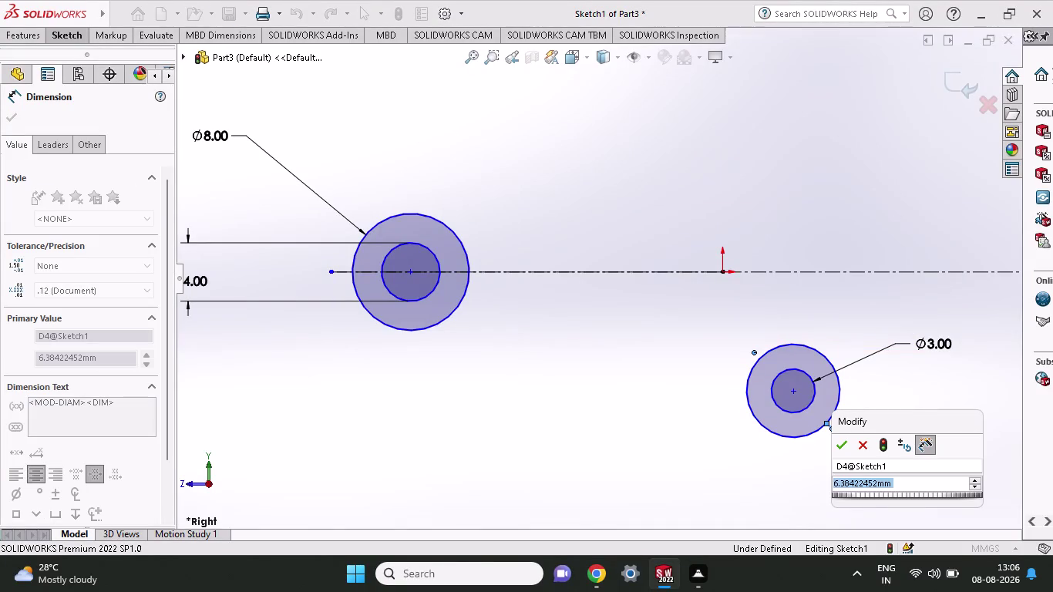
Enter 6 mm as the right outer circle's diameter and accept it.
key(6)
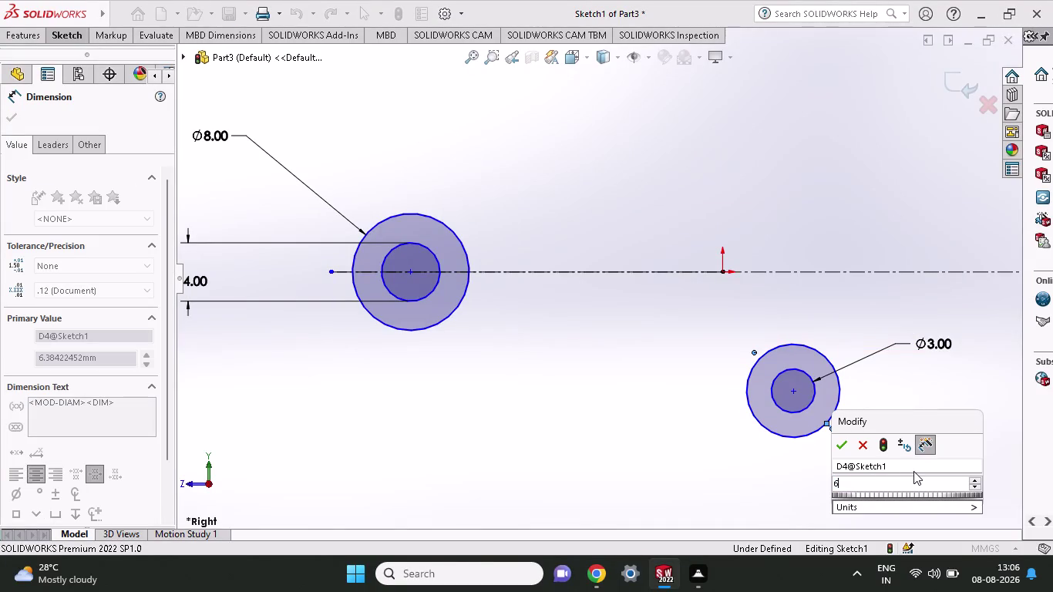
key(Return)
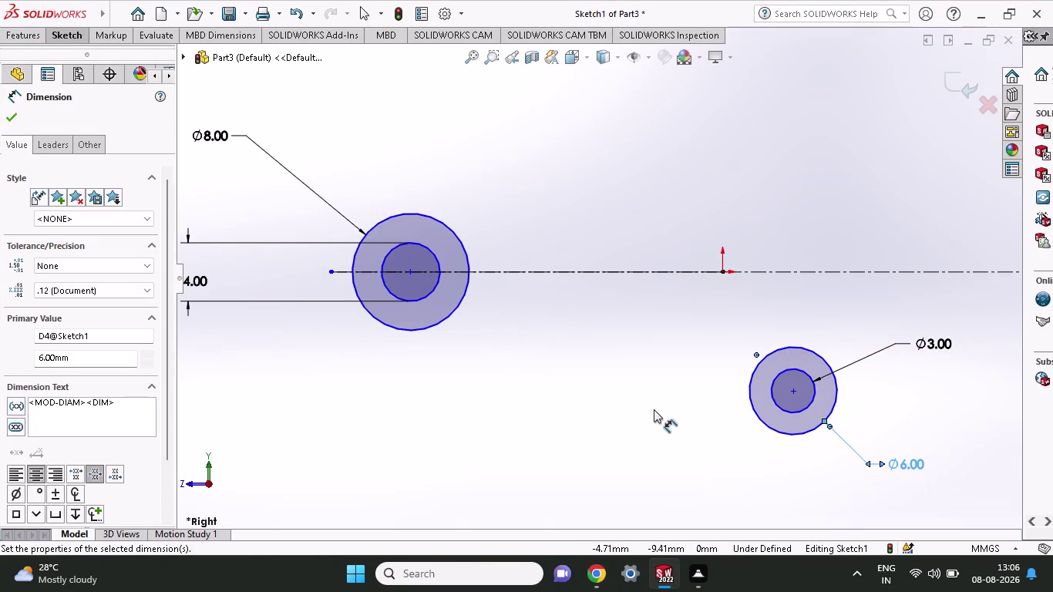
click(69, 38)
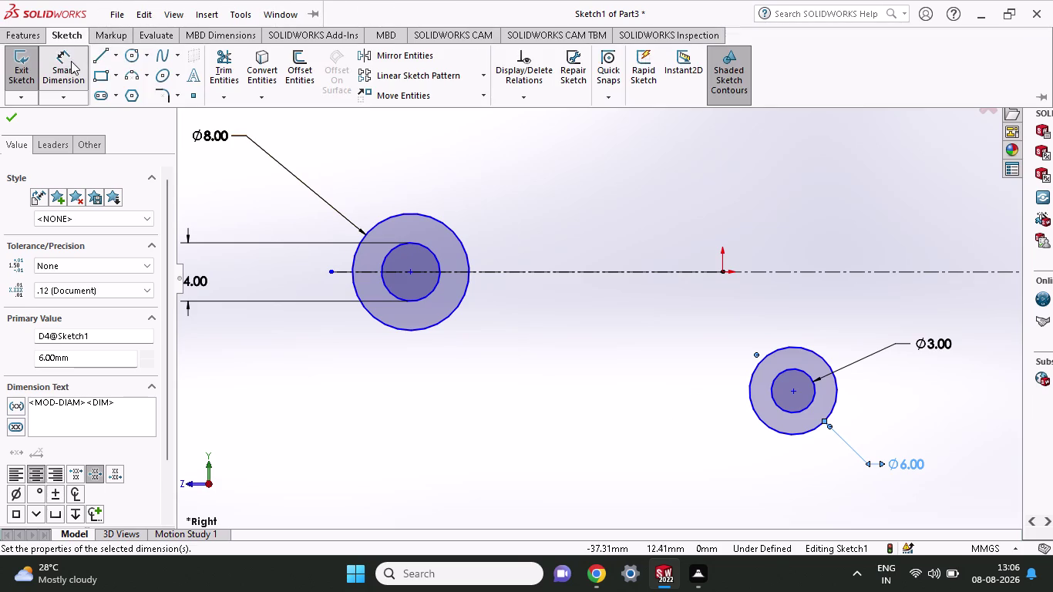
click(71, 61)
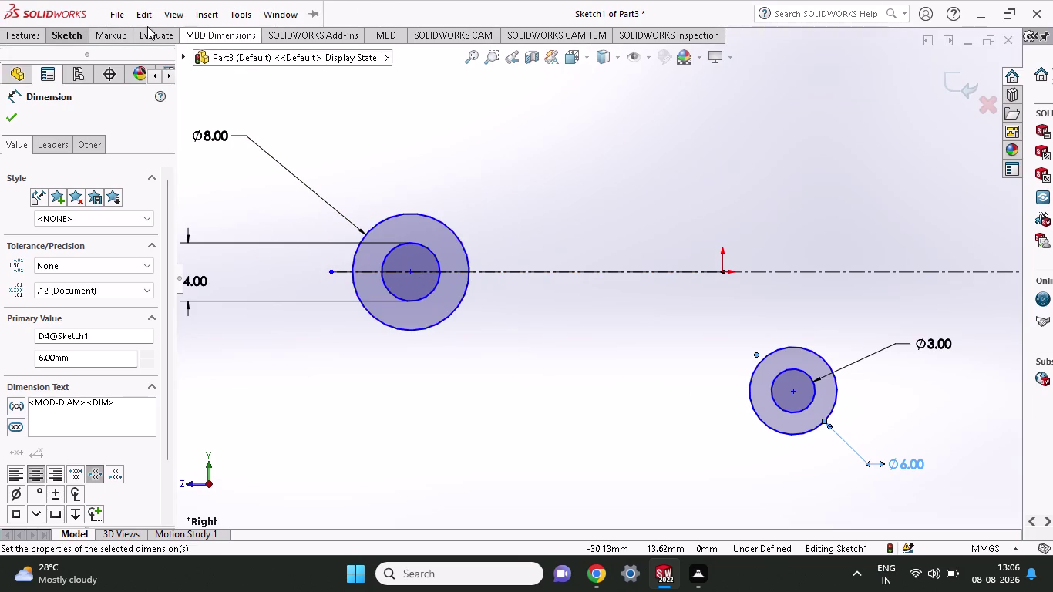
click(62, 35)
click(60, 62)
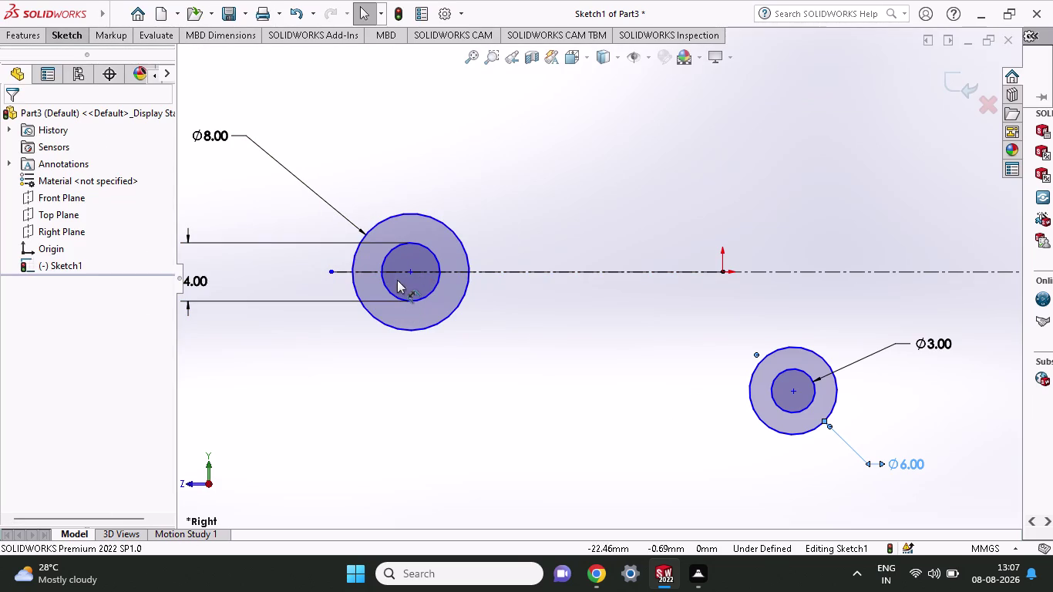
Dimension the horizontal distance between the two circle centres as 38.64 mm.
click(413, 271)
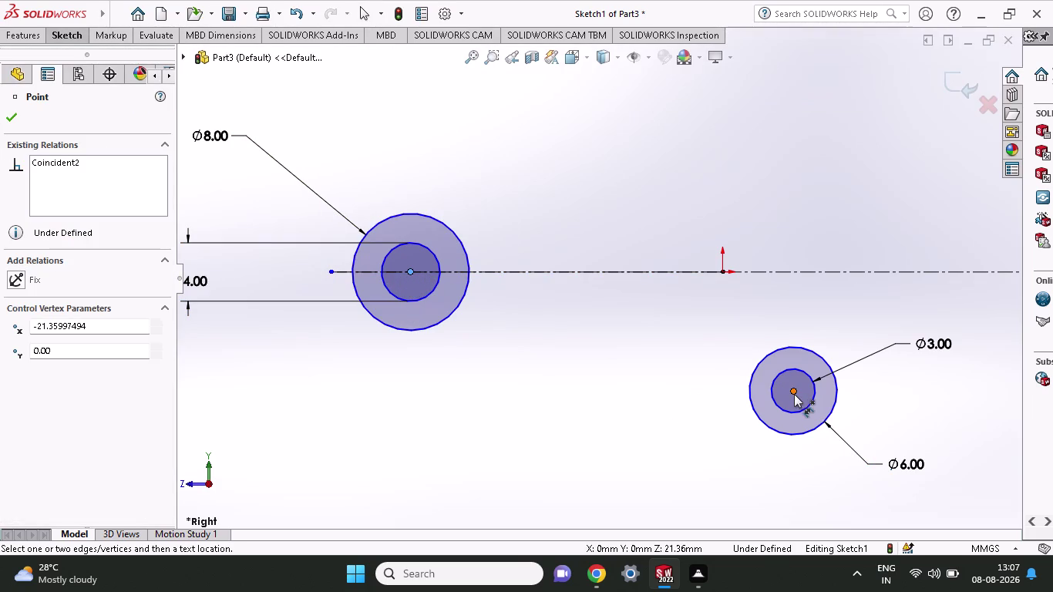
click(794, 392)
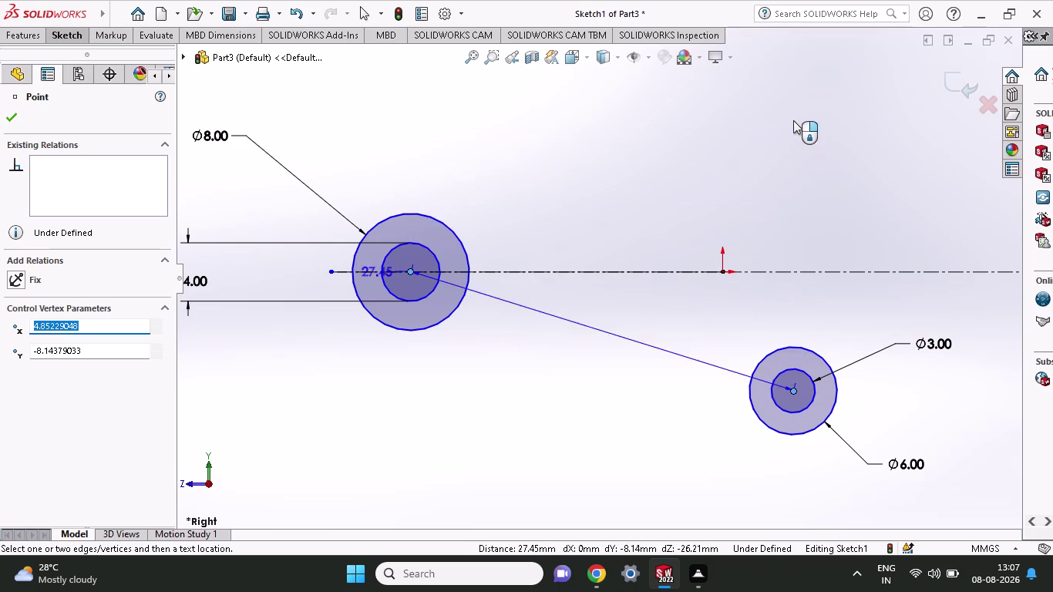
click(772, 81)
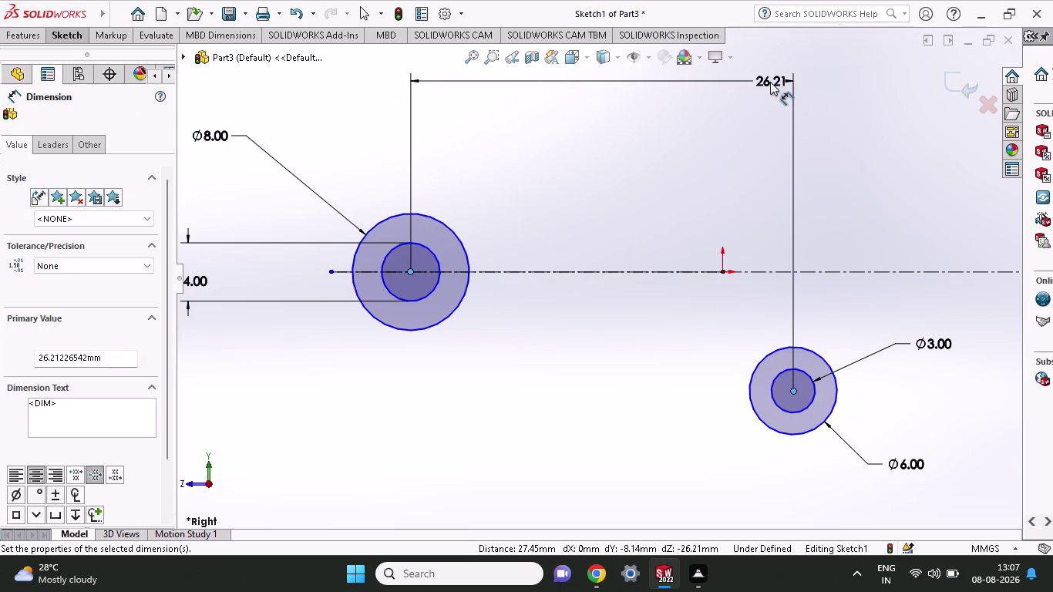
text(3)
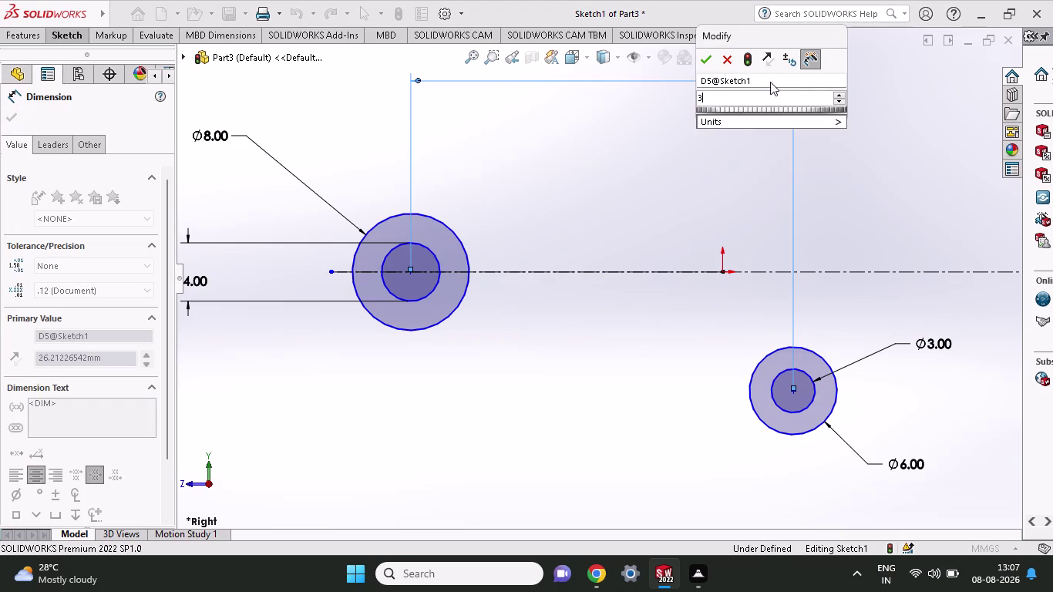
text(8.64)
click(704, 55)
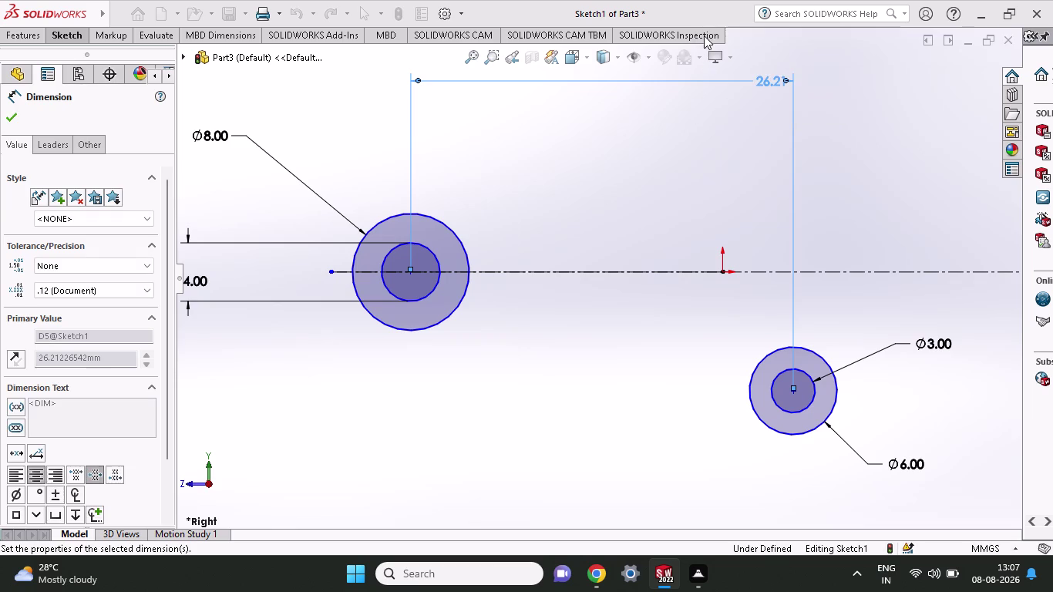
Start a dimension from the large circle's centre to the centreline's right end.
scroll(up, 3)
scroll(up, 3)
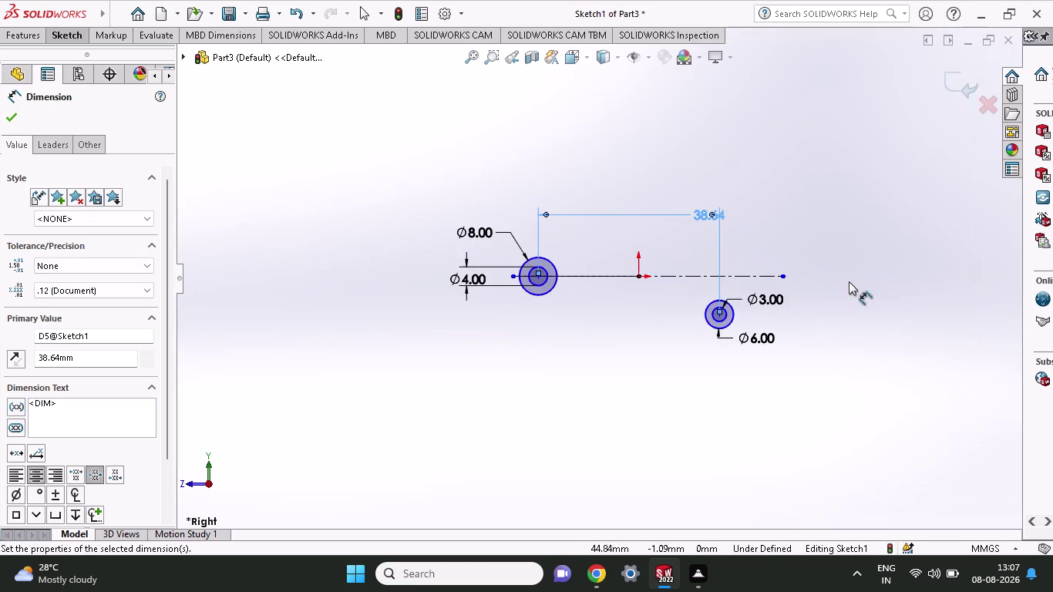
scroll(down, 3)
click(61, 31)
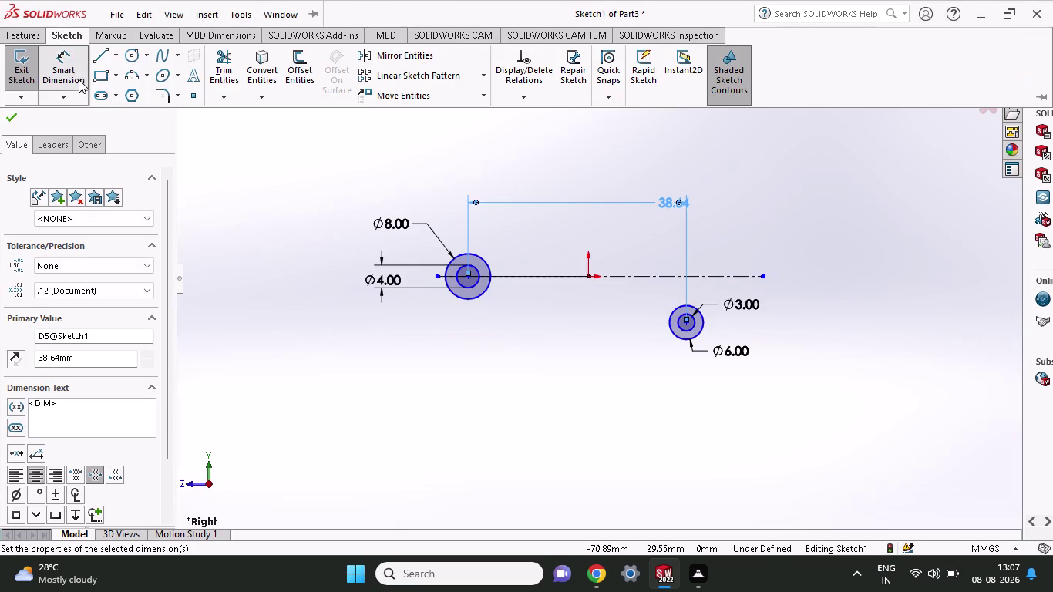
click(78, 66)
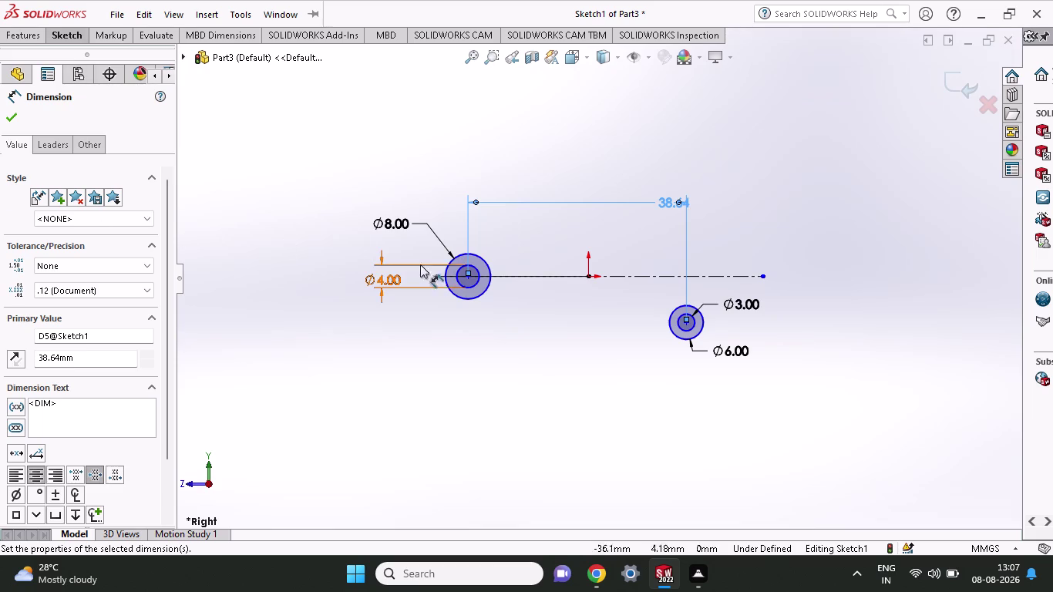
click(54, 39)
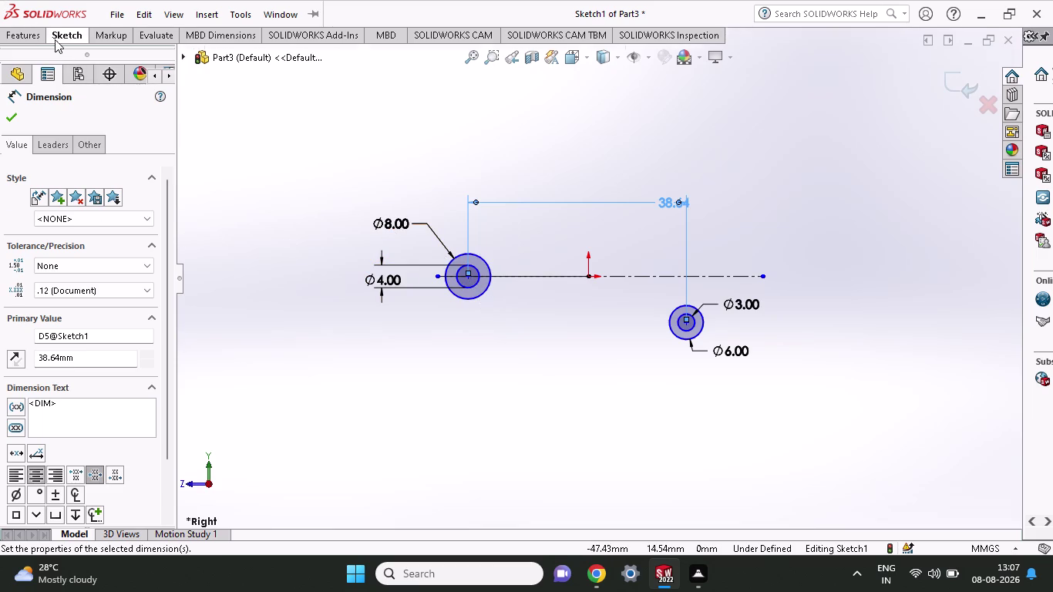
click(65, 57)
click(467, 276)
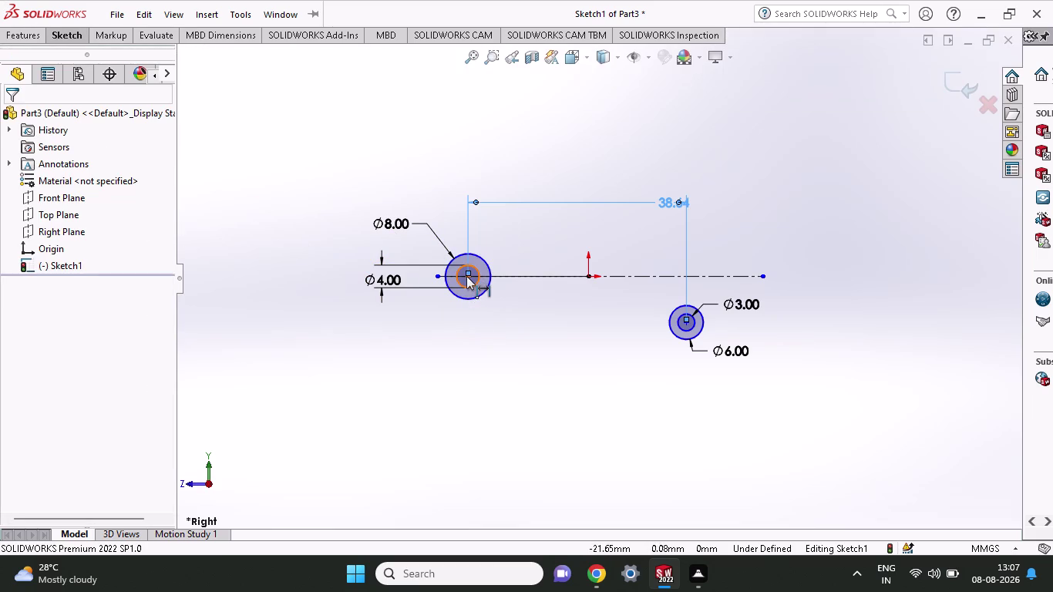
click(466, 274)
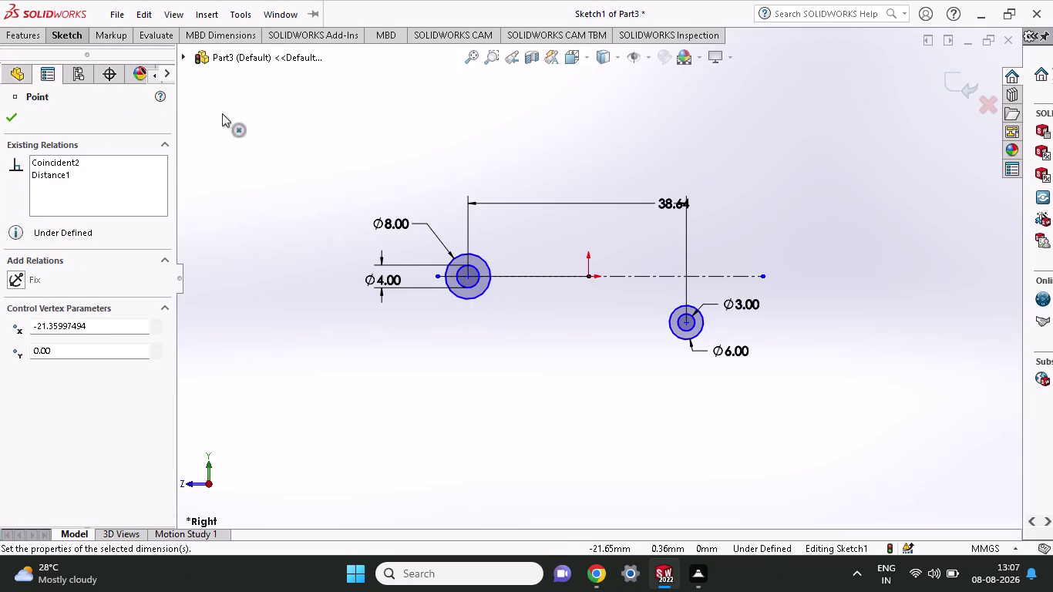
click(75, 38)
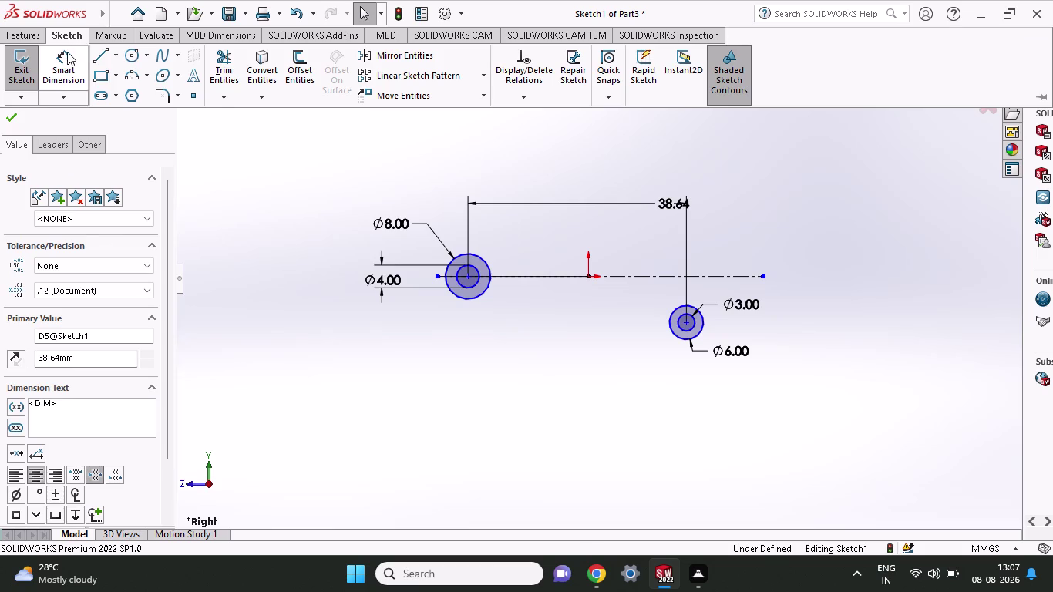
click(67, 51)
click(466, 277)
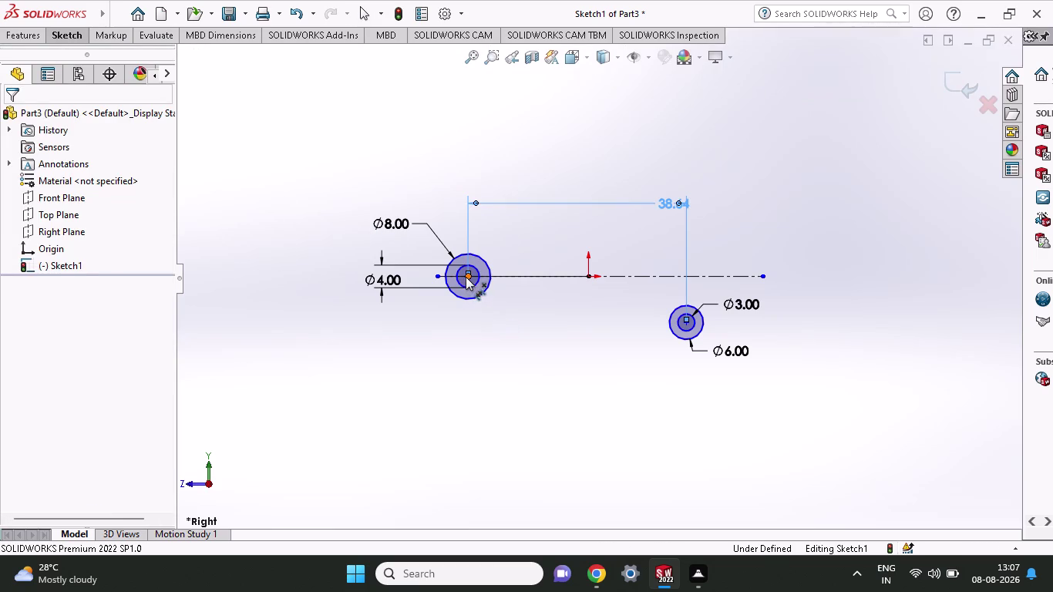
click(687, 323)
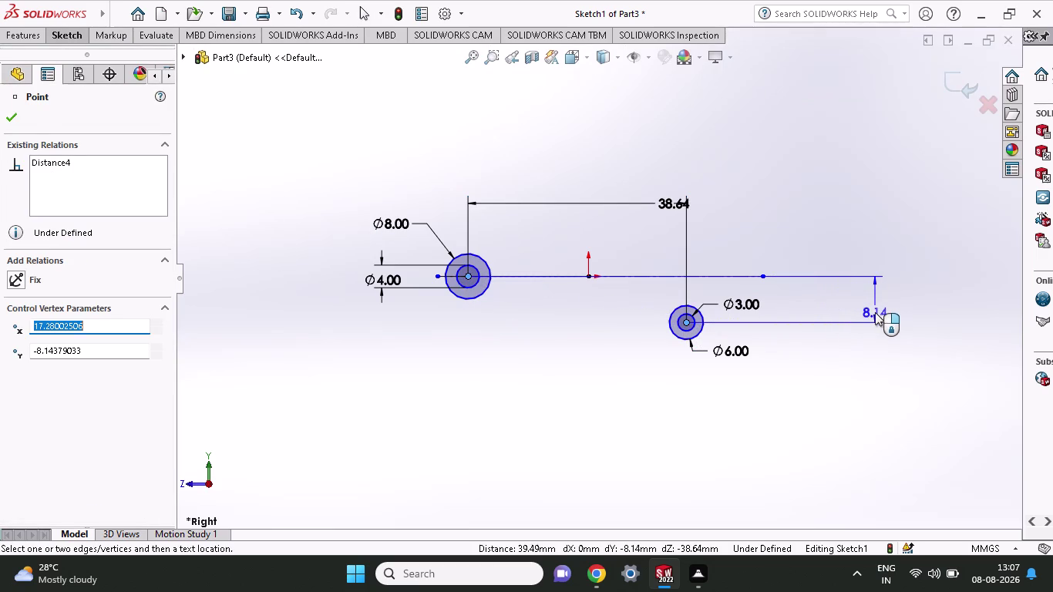
Place the vertical dimension and set the small circle's offset to 10.35 mm.
click(875, 312)
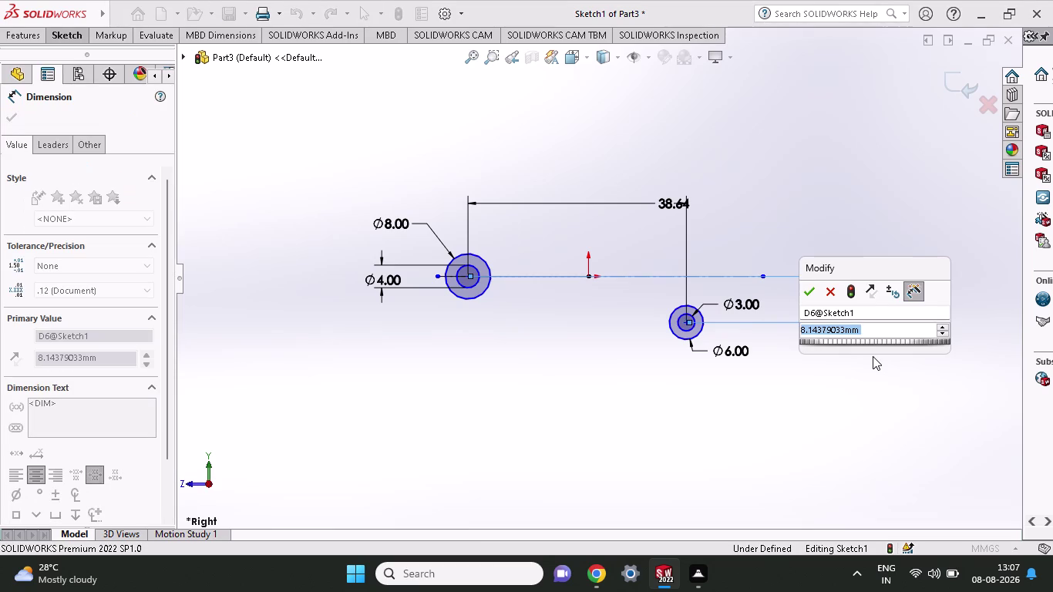
text(10.)
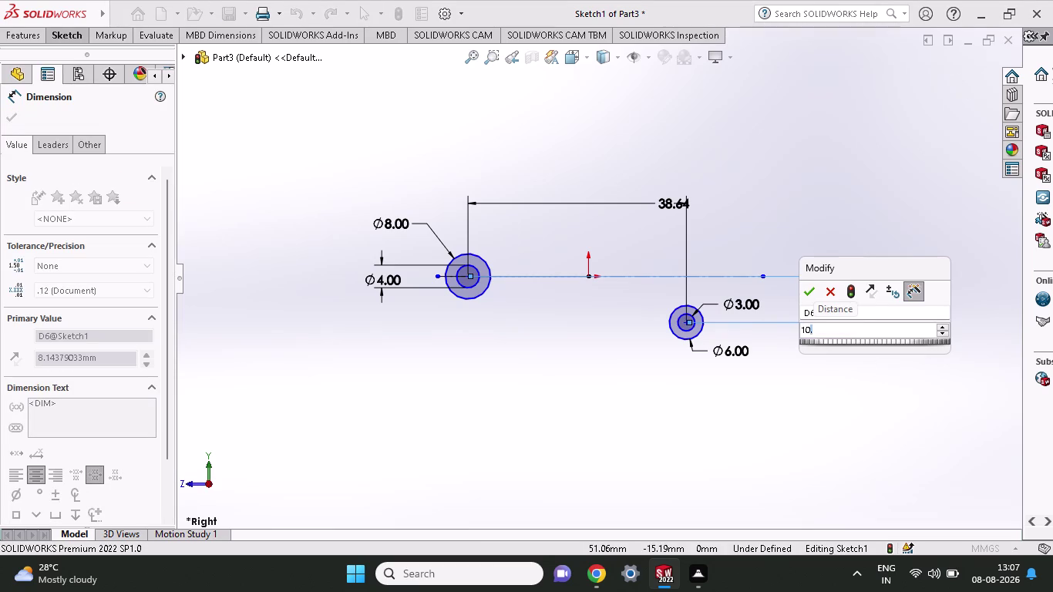
text(35)
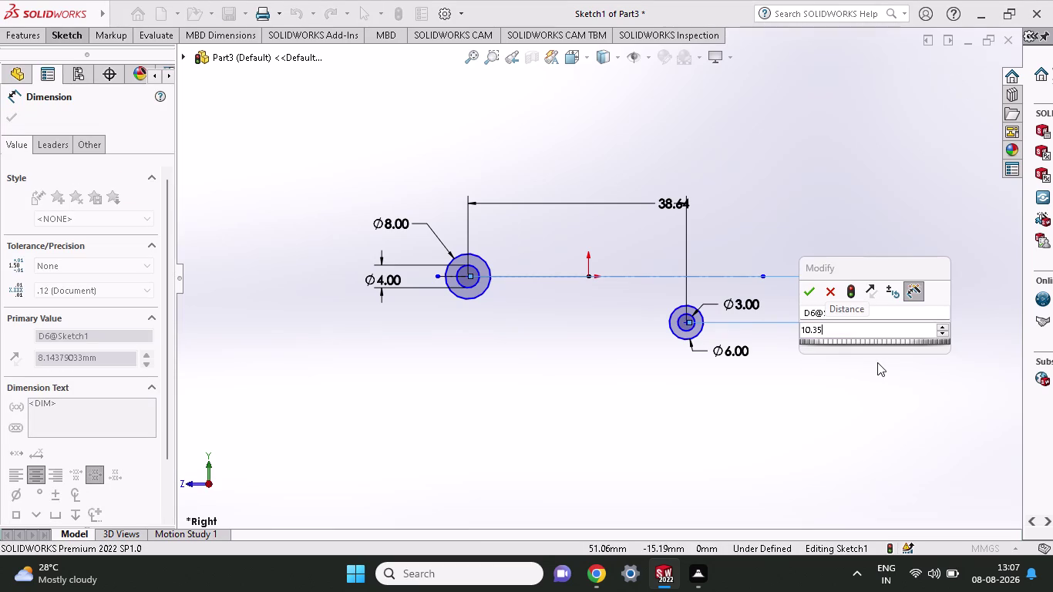
key(Return)
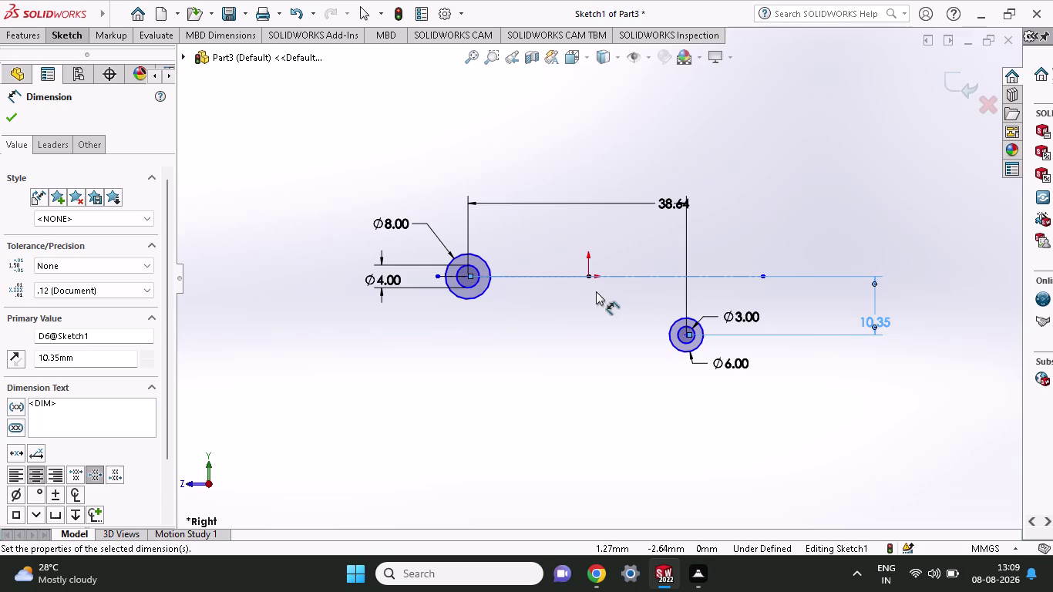
Sketch a horizontal line rightward from the top quadrant of the Ø8 circle.
click(86, 42)
click(95, 53)
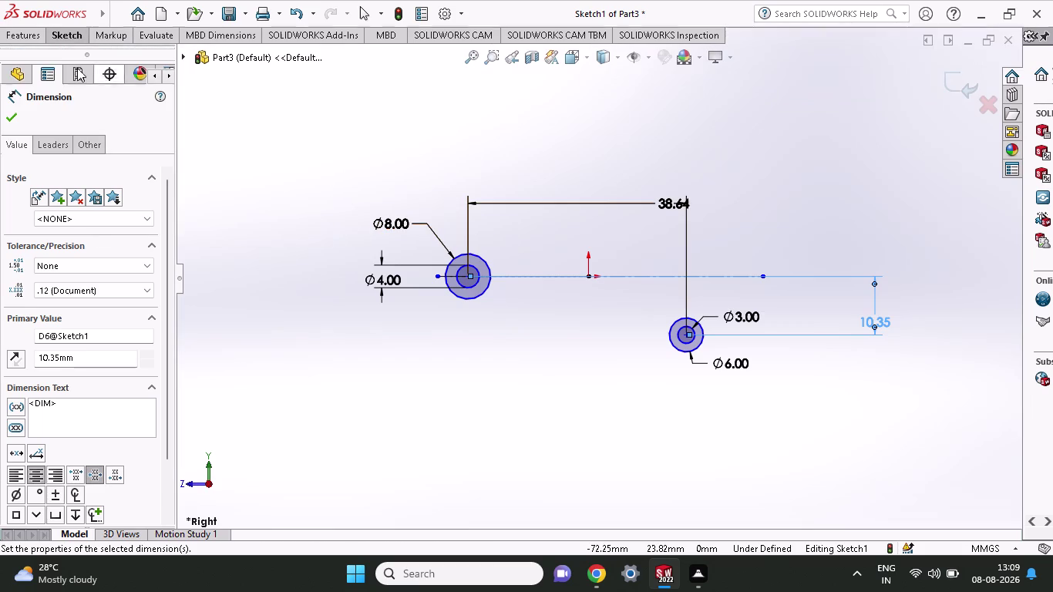
click(59, 34)
click(95, 53)
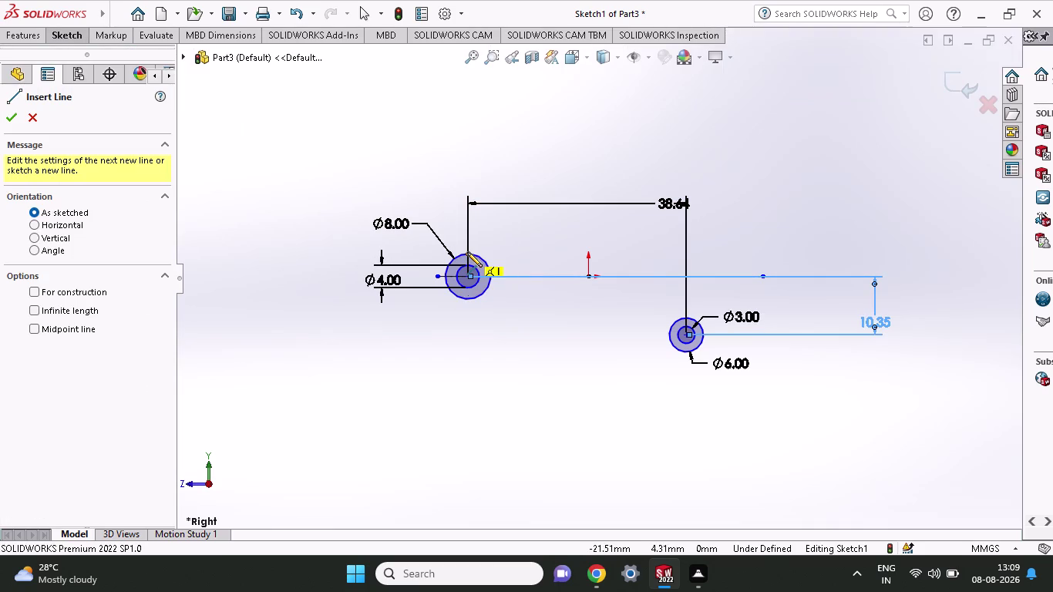
click(467, 252)
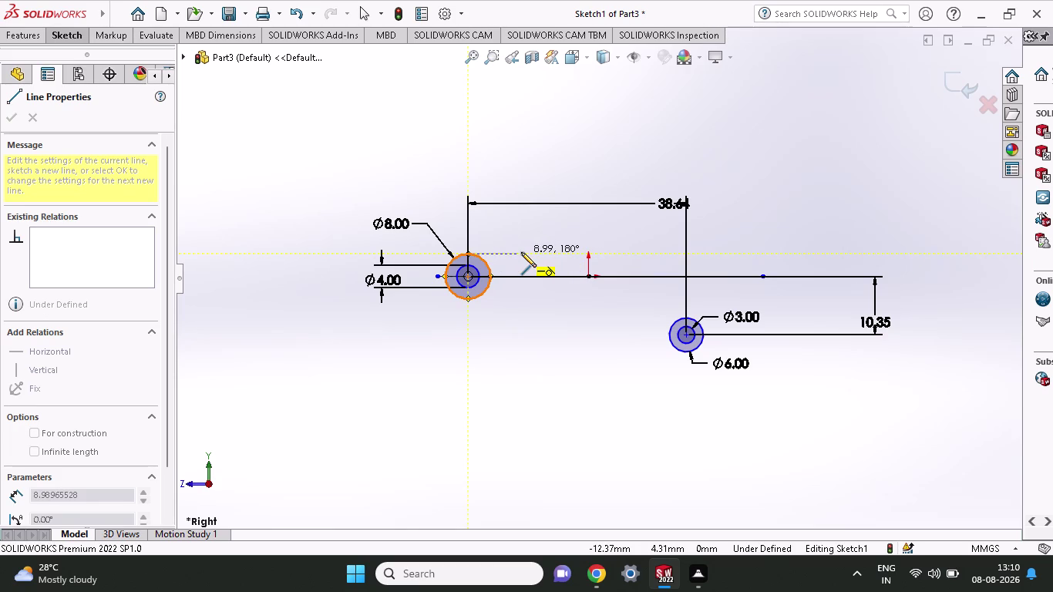
click(521, 252)
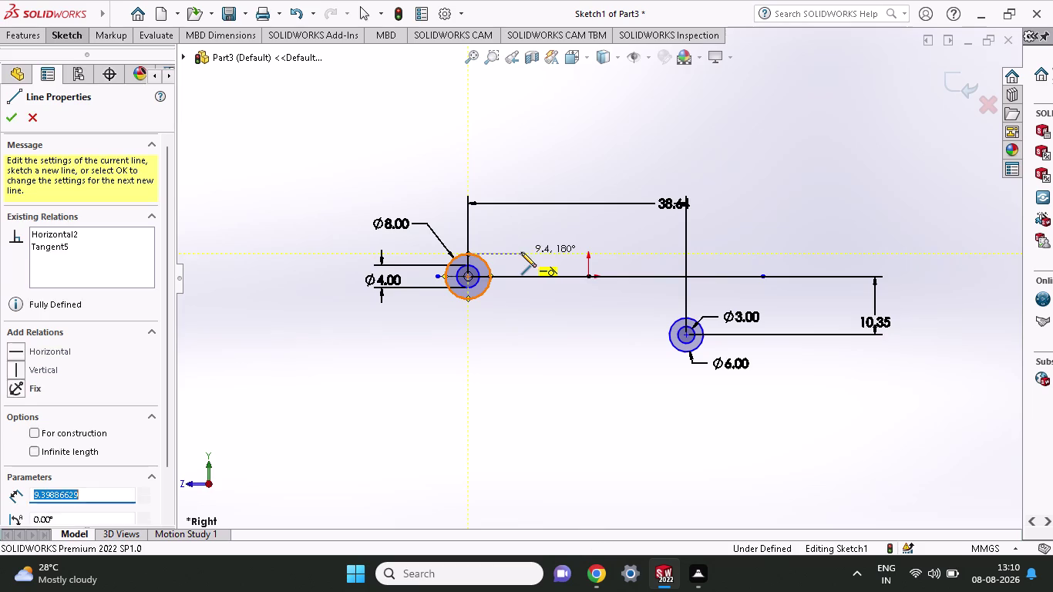
click(67, 39)
click(56, 70)
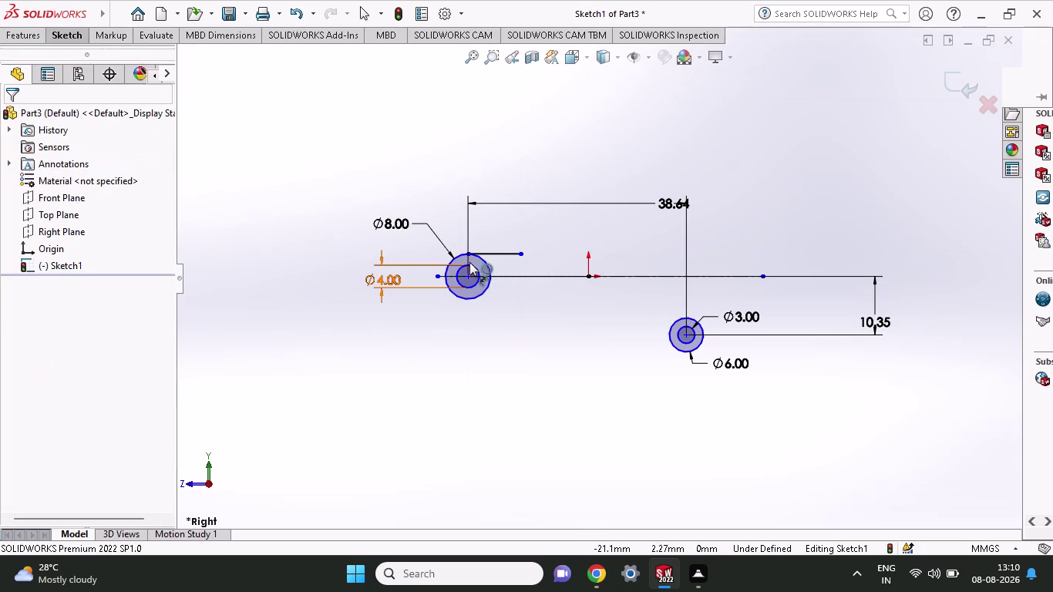
Dimension the top tangent line's length as 8 mm.
click(464, 250)
click(518, 253)
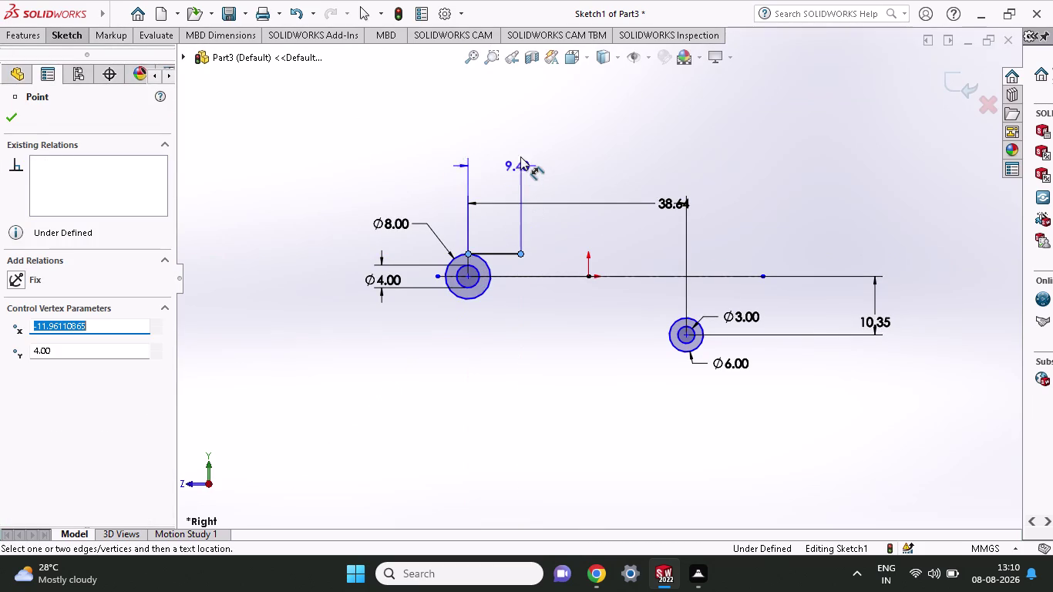
click(521, 156)
key(8)
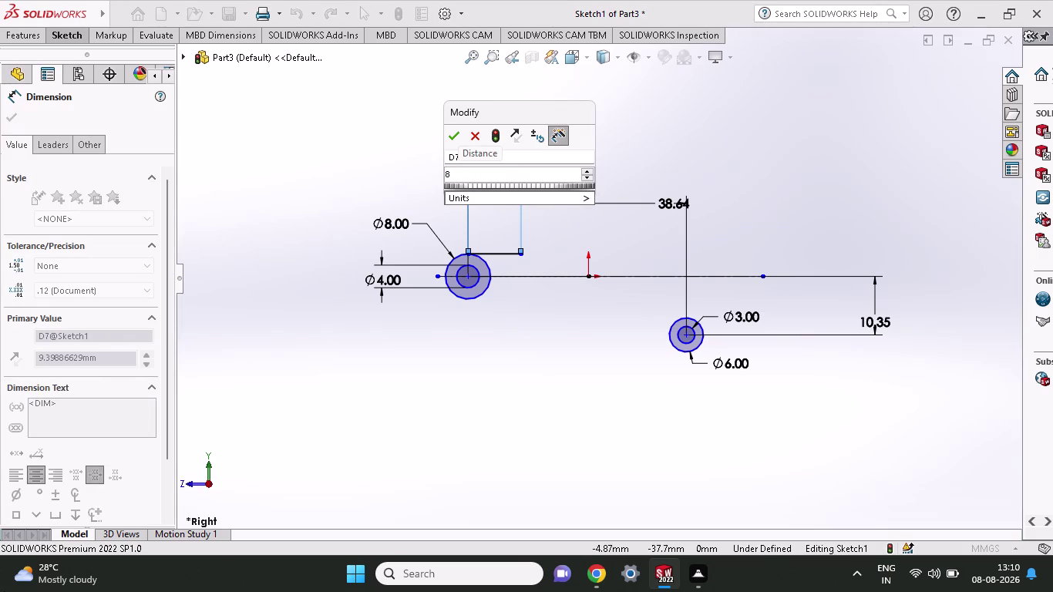
click(451, 134)
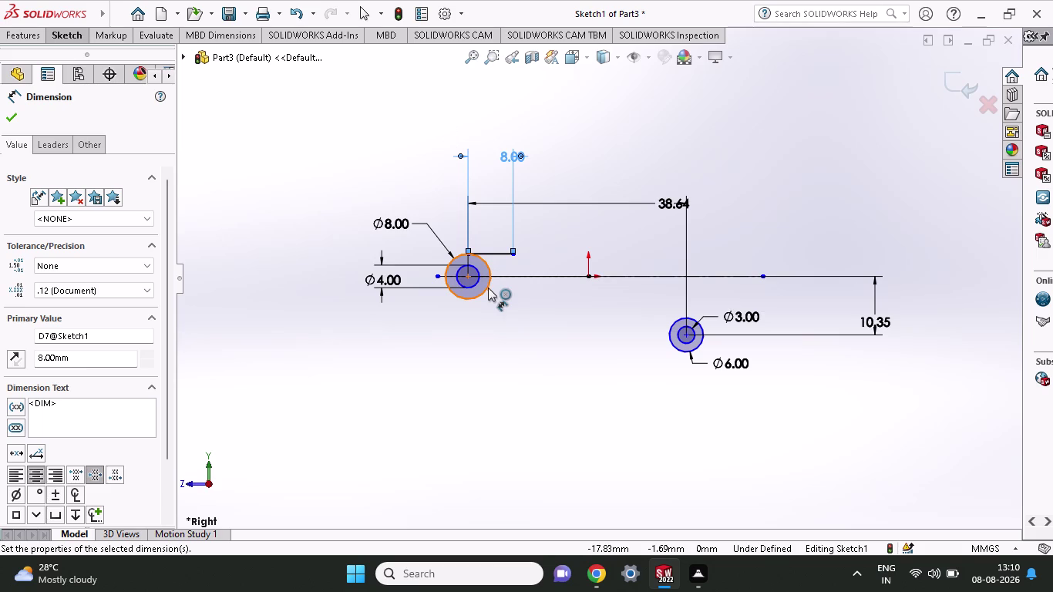
click(62, 40)
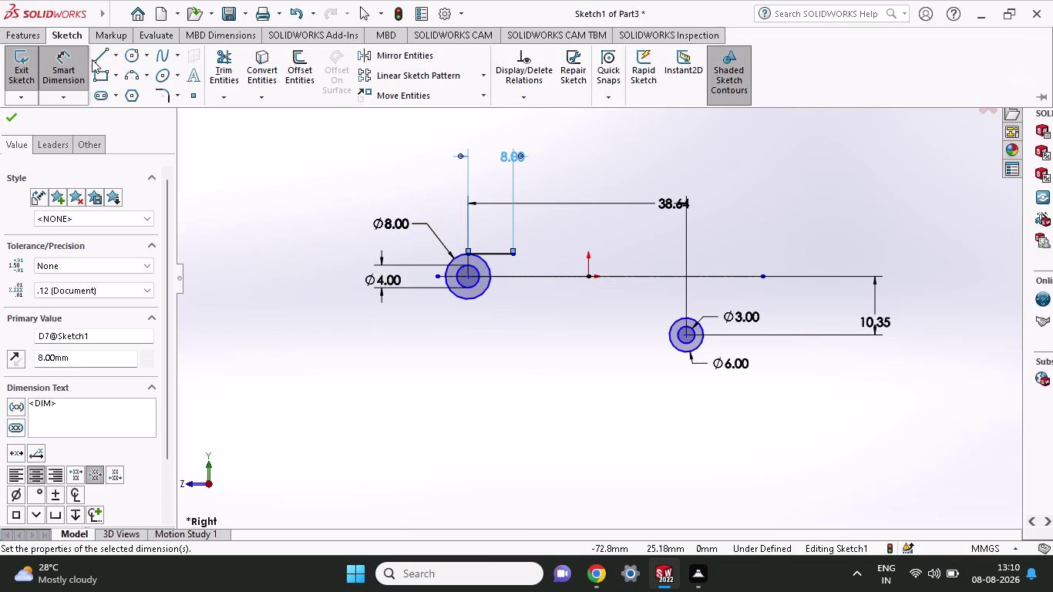
Sketch a bottom tangent line and a vertical line joining both line ends.
click(92, 59)
click(468, 278)
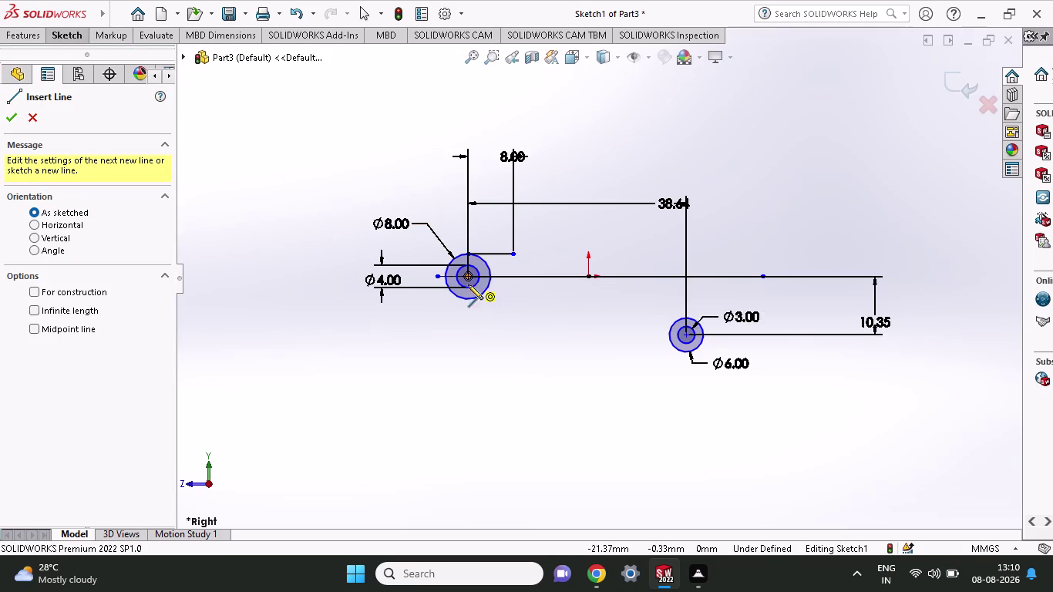
click(468, 299)
click(513, 297)
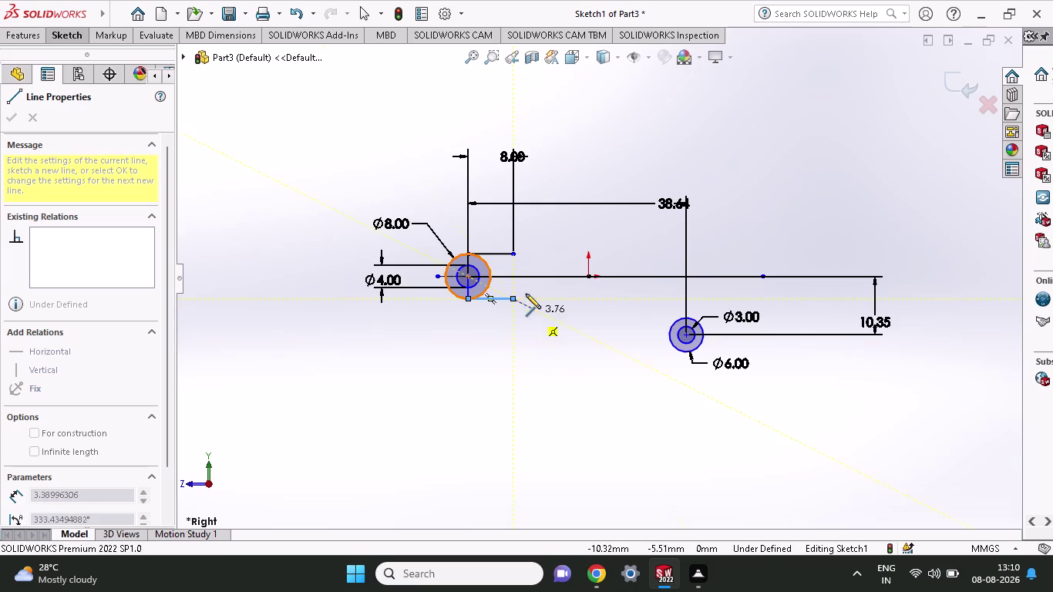
click(512, 254)
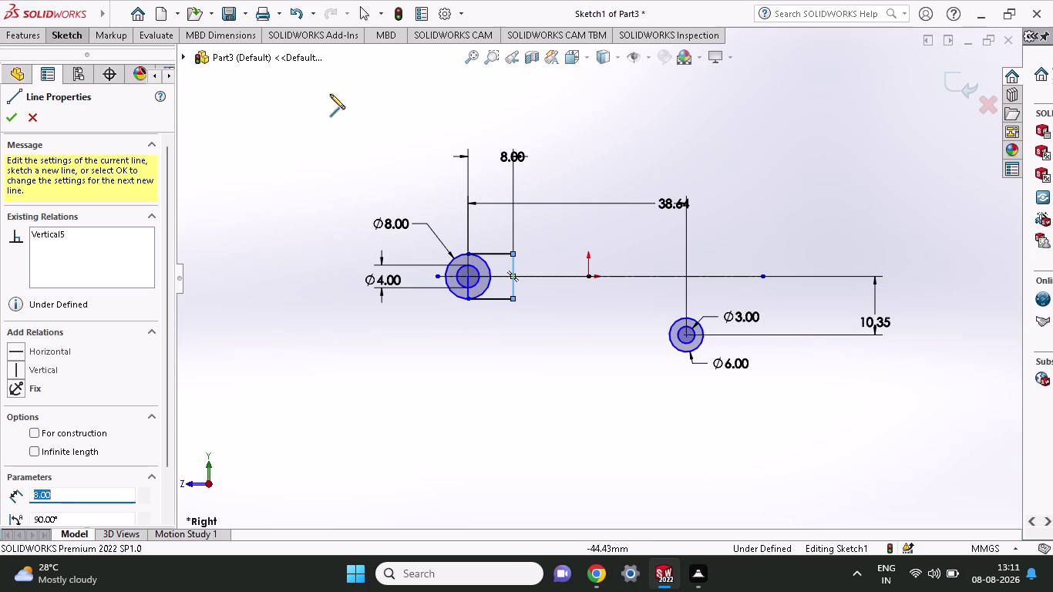
click(76, 44)
click(76, 37)
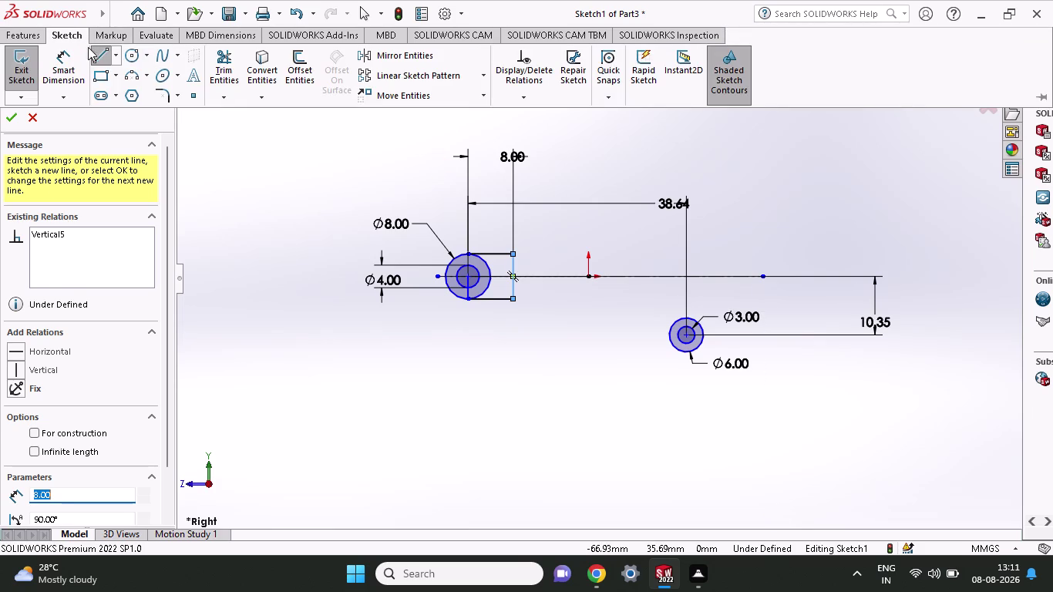
click(97, 61)
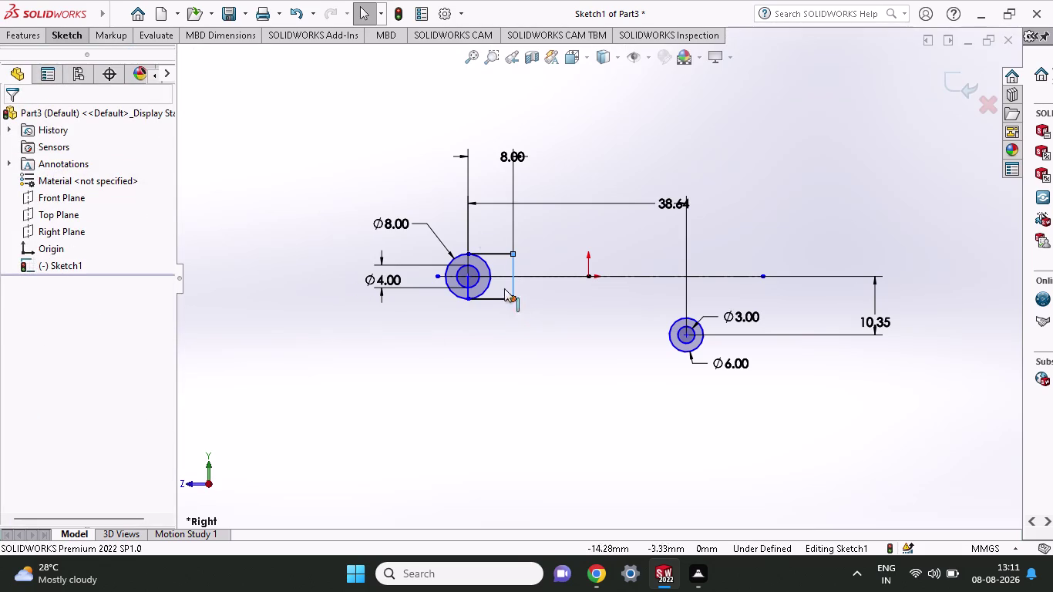
click(65, 38)
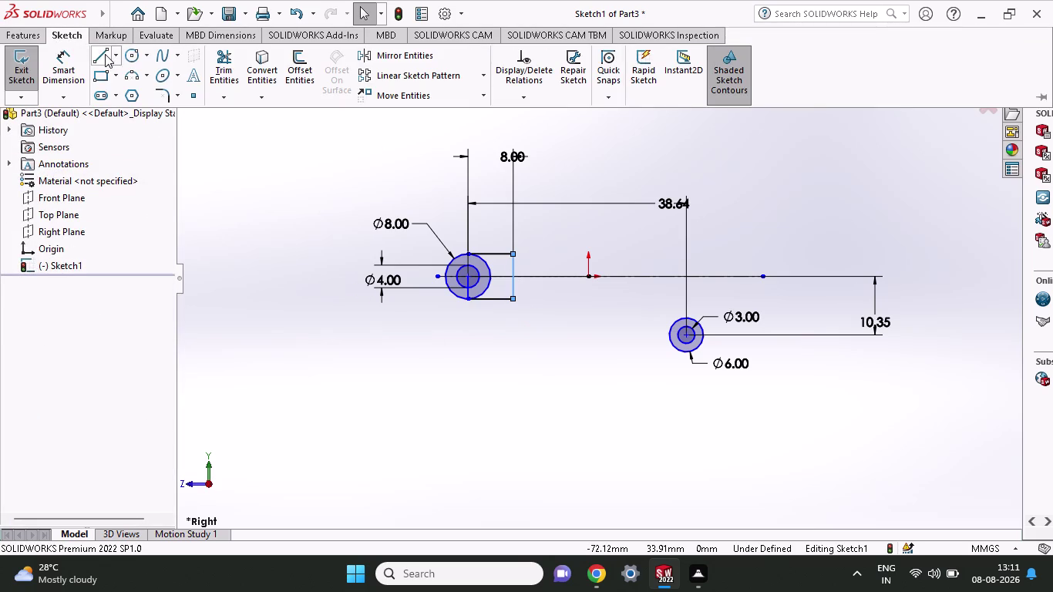
Abandon the trial tangent arc and start a new line from the rectangle's lower corner.
click(105, 54)
click(512, 299)
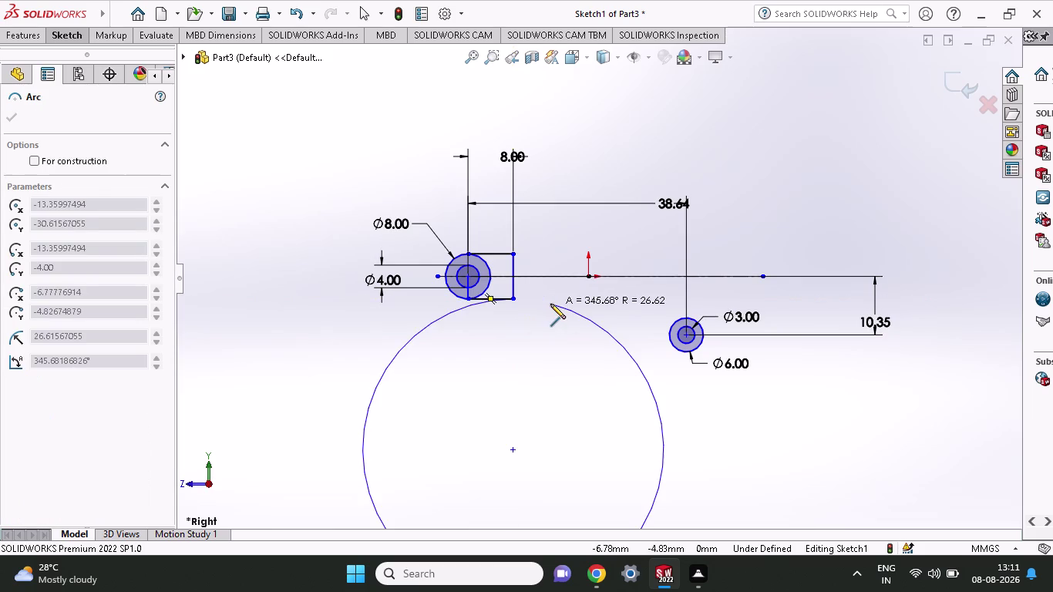
right_click(545, 291)
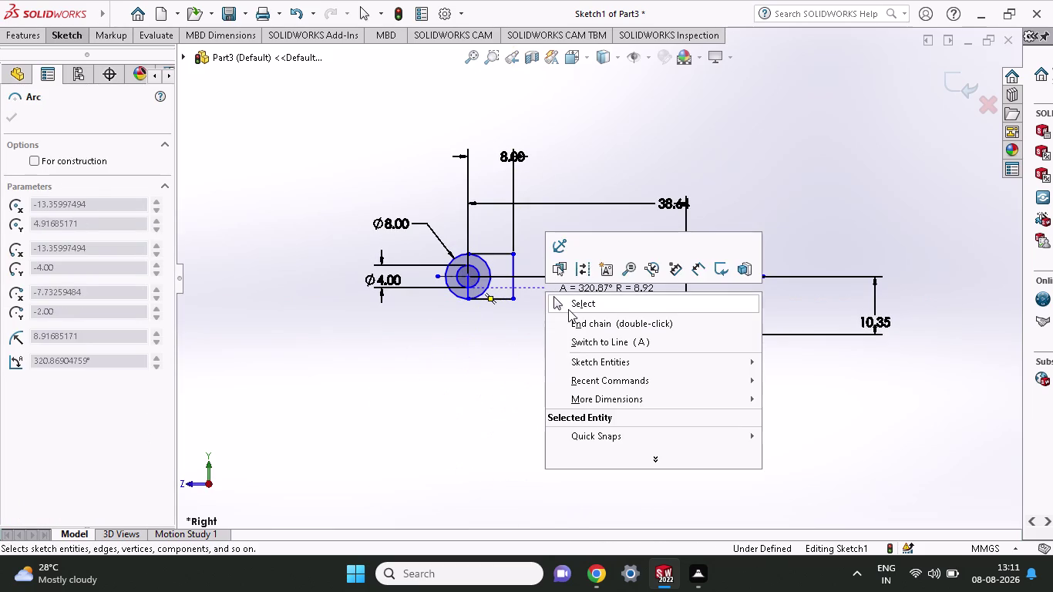
click(569, 309)
click(75, 39)
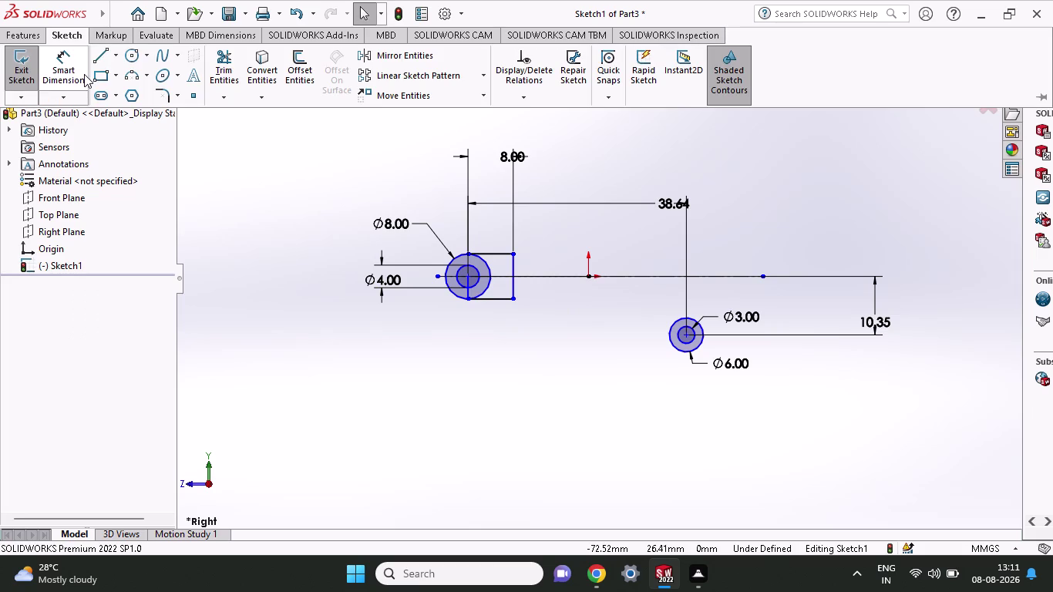
click(100, 66)
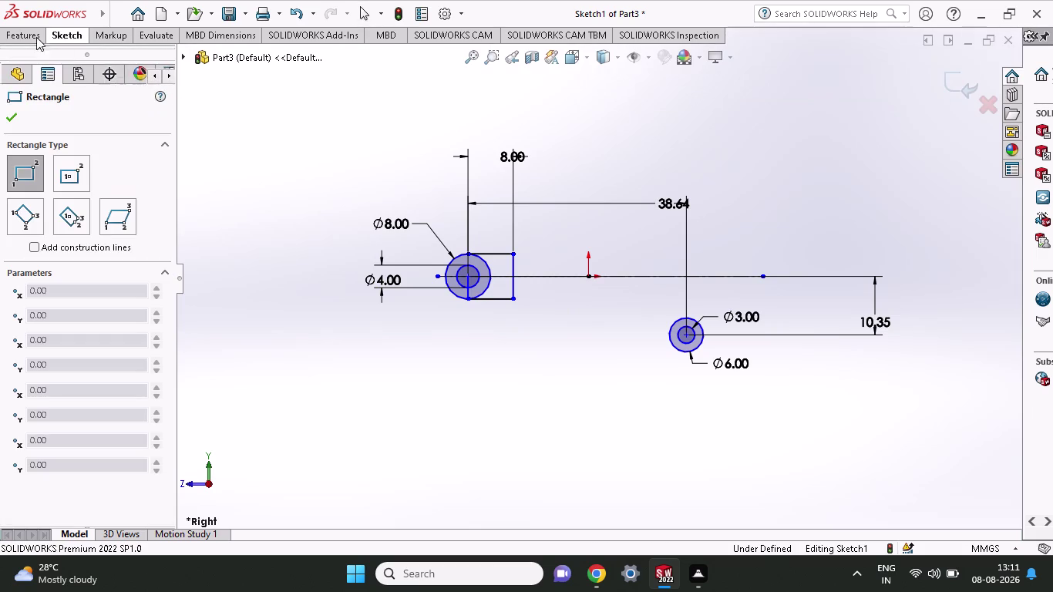
click(18, 34)
click(72, 40)
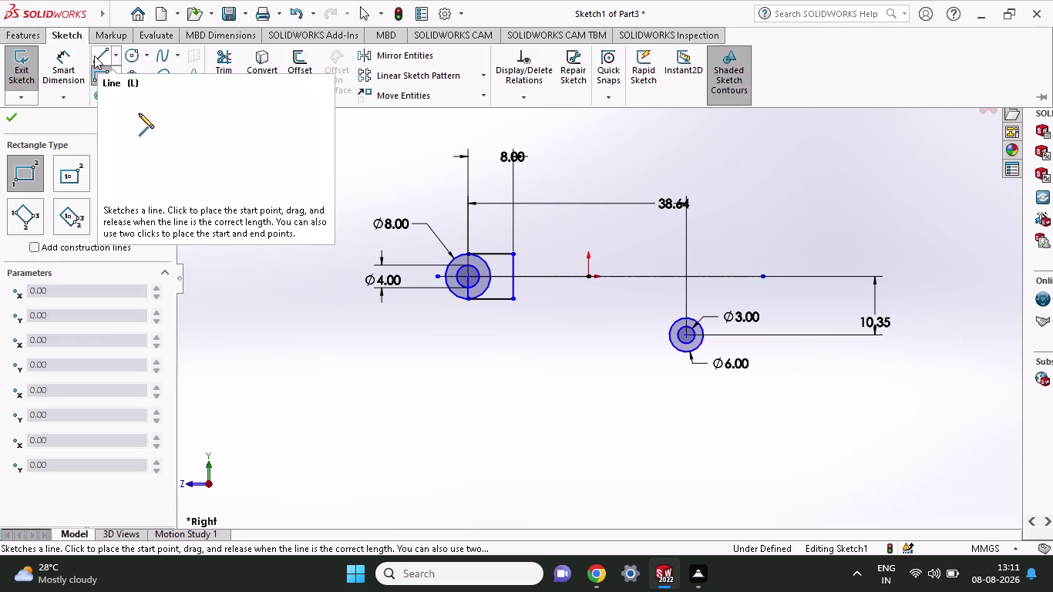
click(94, 56)
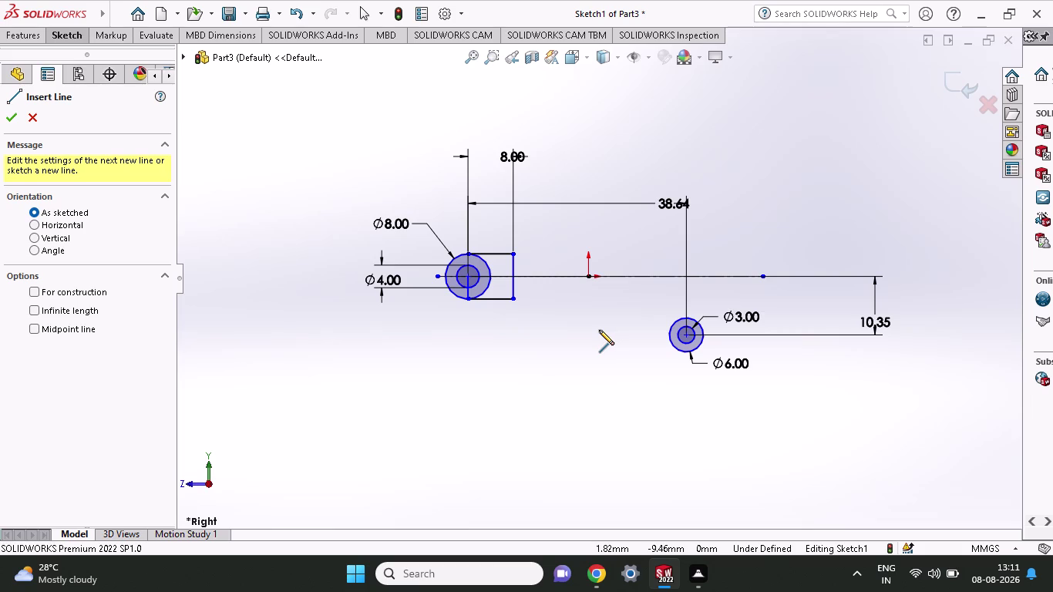
click(512, 298)
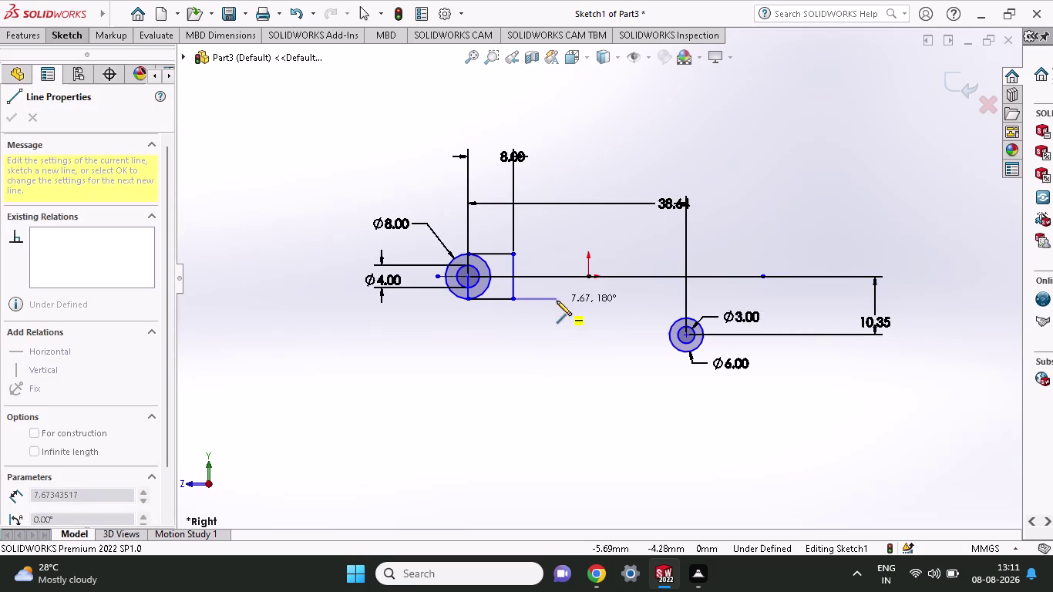
Finish the new line from the lower corner and dimension it 8 mm long.
click(559, 301)
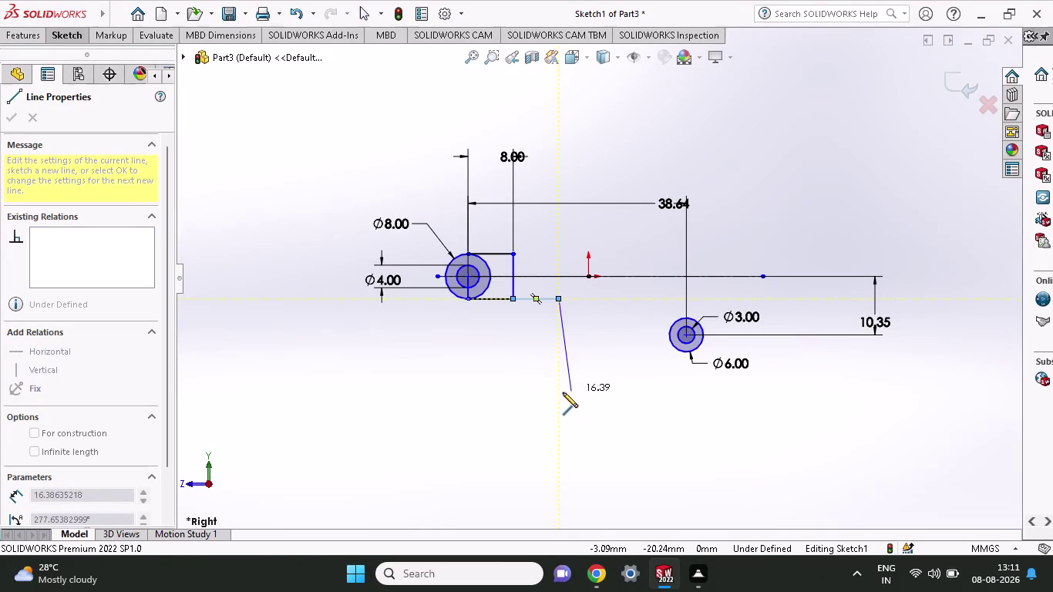
right_click(535, 400)
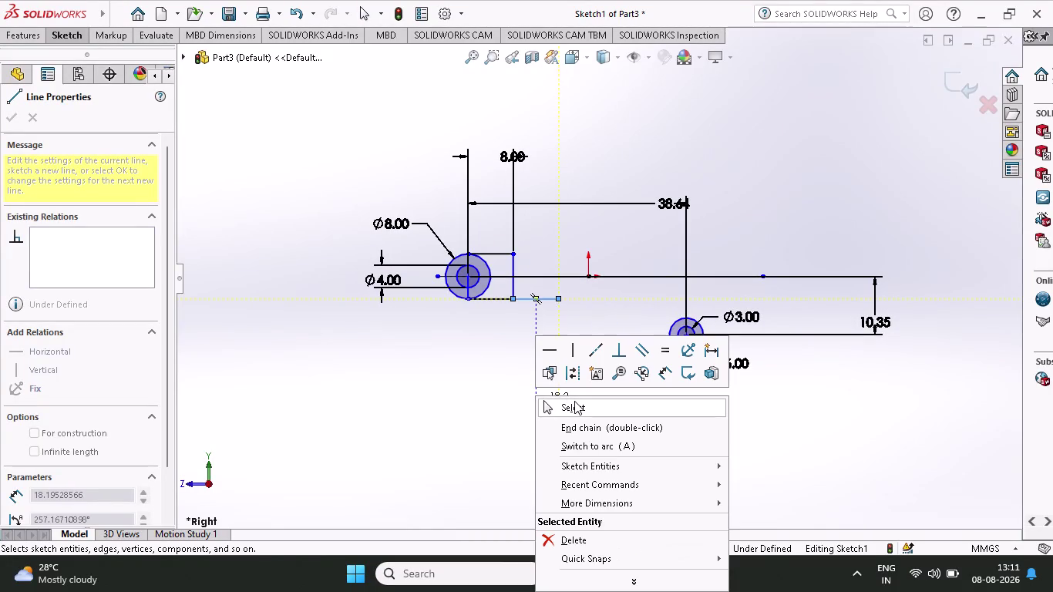
click(575, 401)
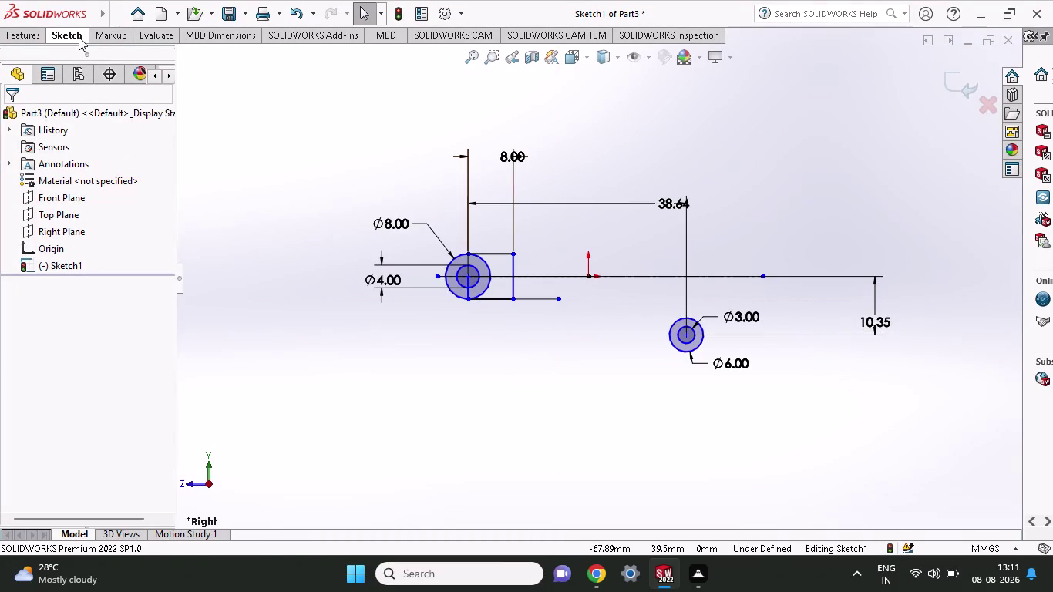
click(78, 37)
click(58, 61)
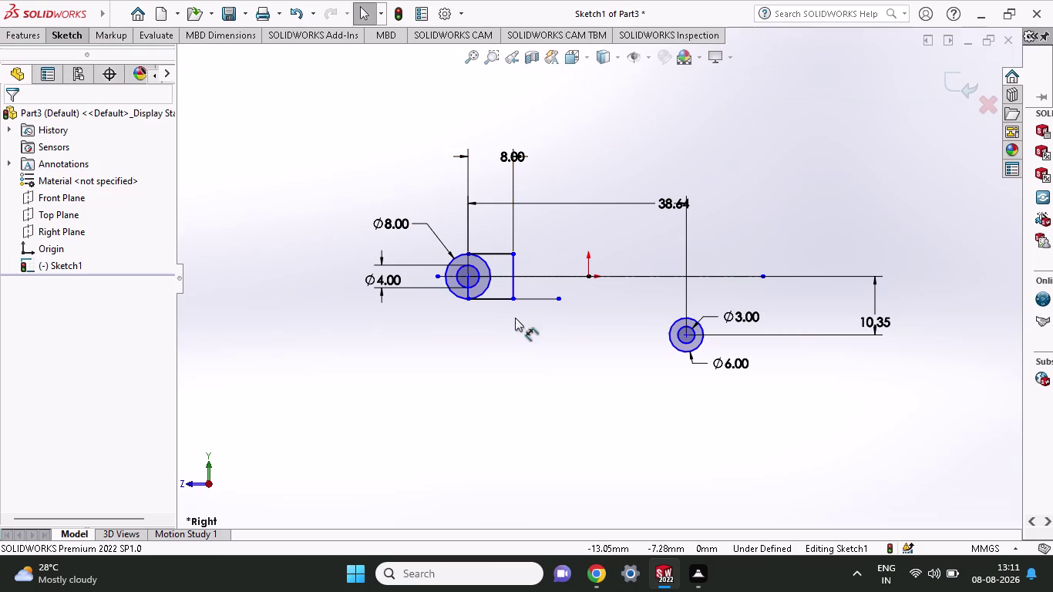
click(511, 301)
click(559, 299)
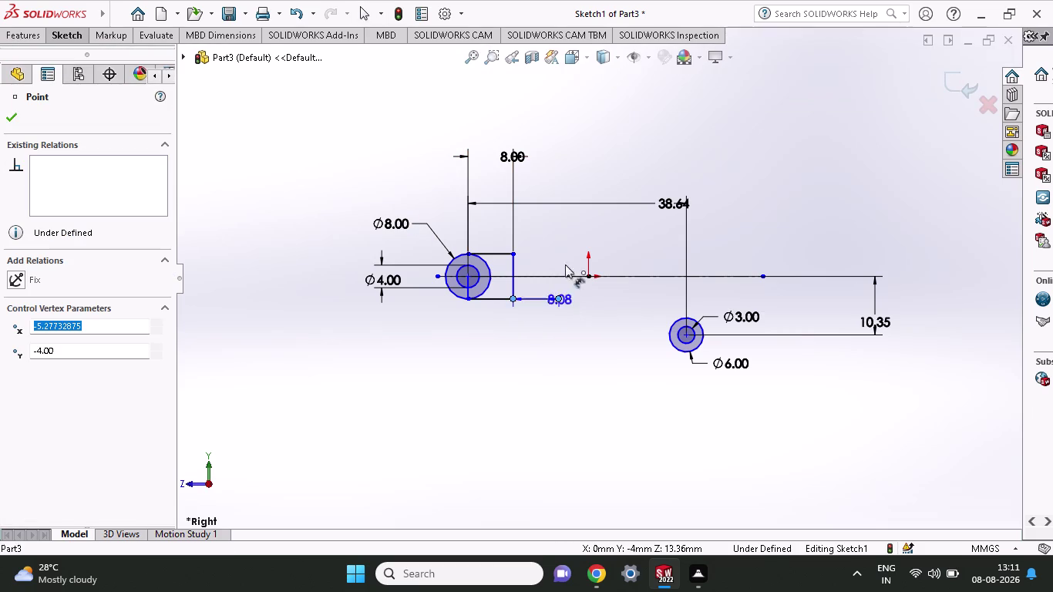
click(579, 116)
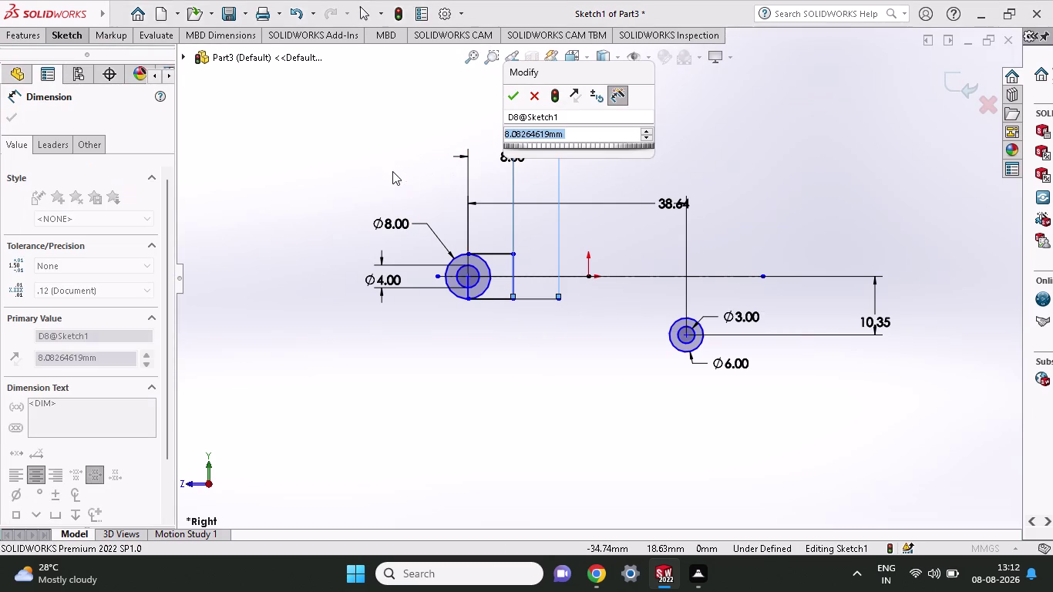
key(8)
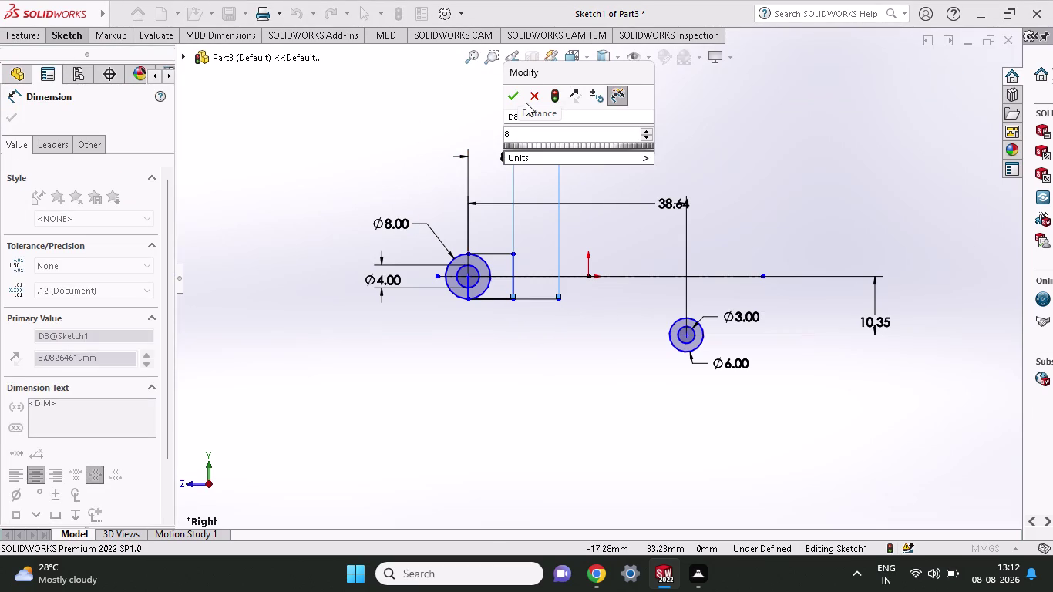
click(514, 94)
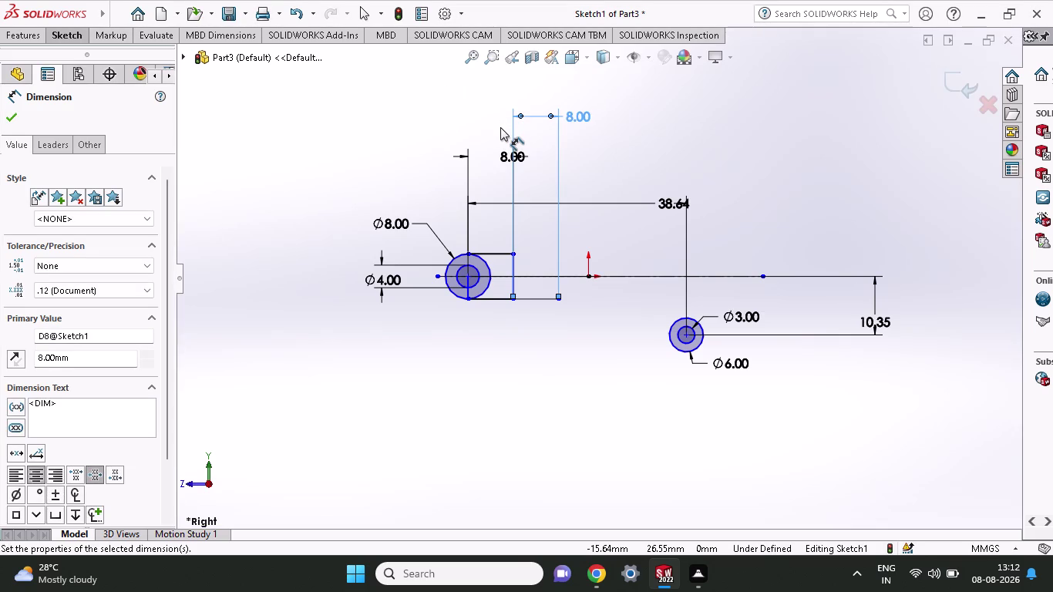
click(83, 36)
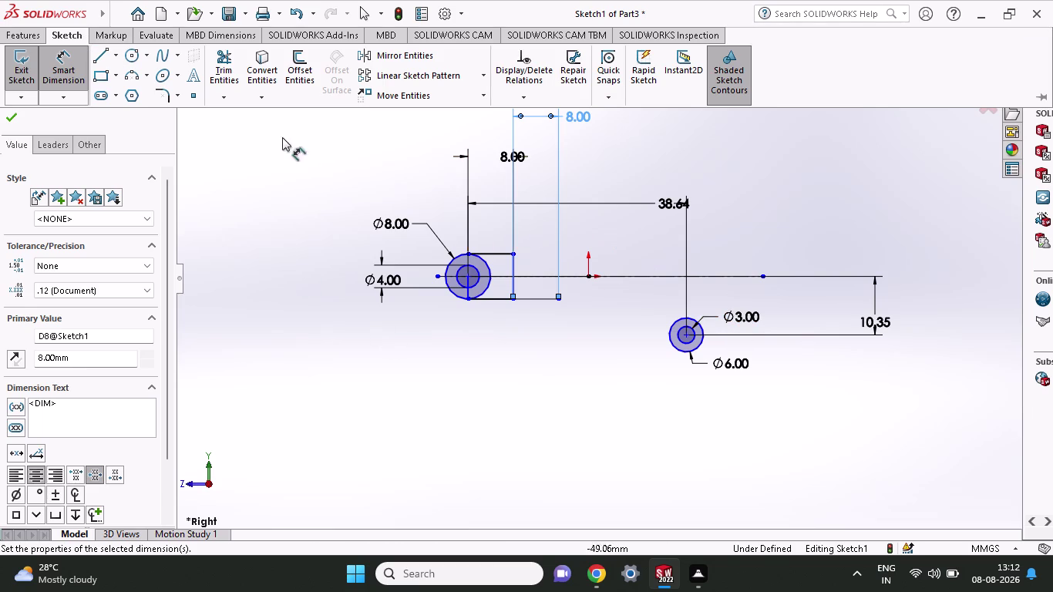
click(146, 80)
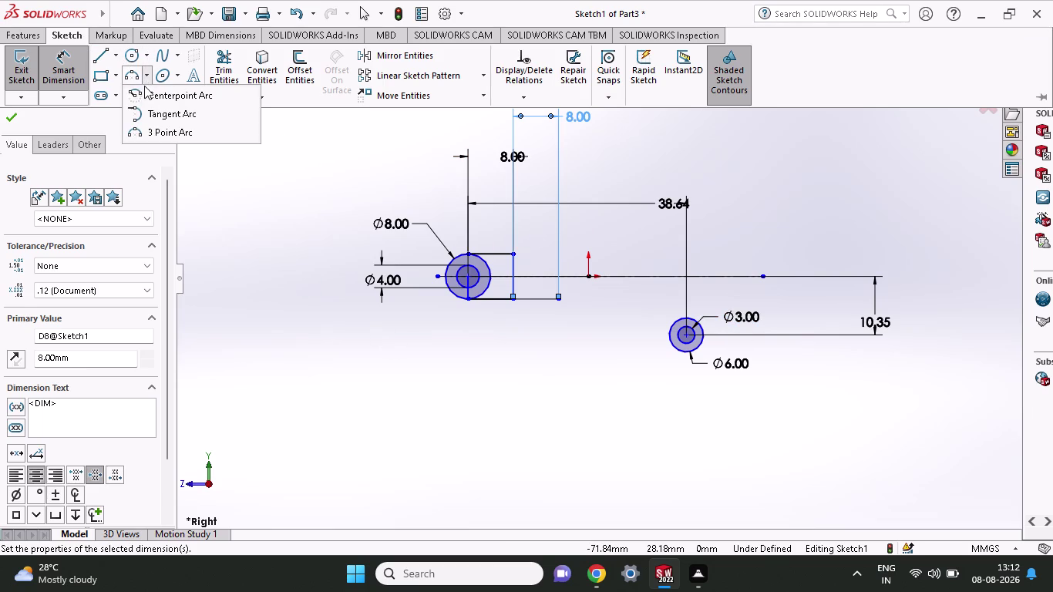
Draw a 65 mm radius three-point arc from the upper line's end to the small circle.
click(140, 131)
click(514, 254)
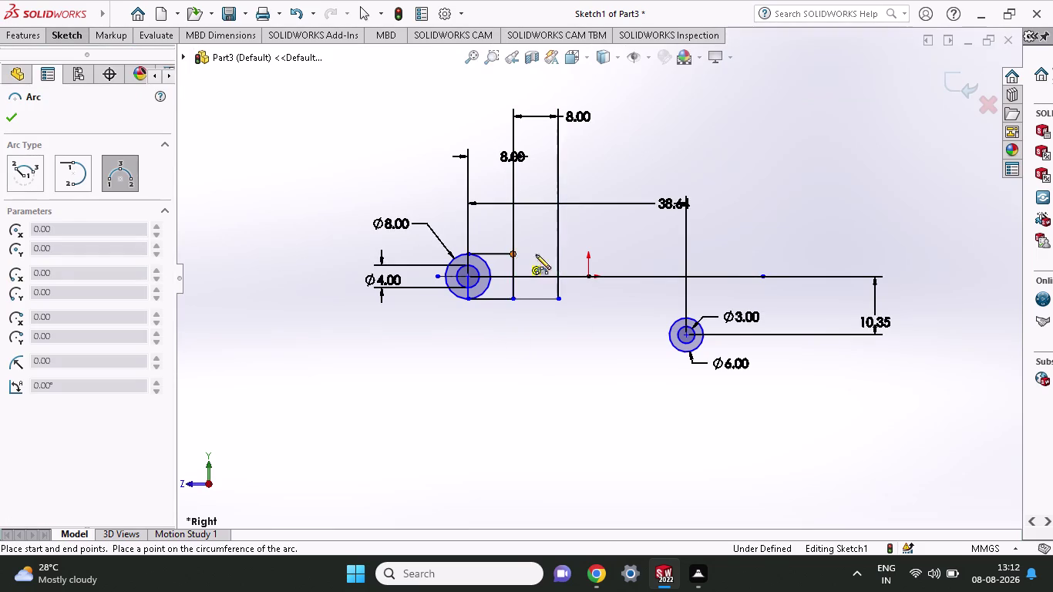
click(688, 318)
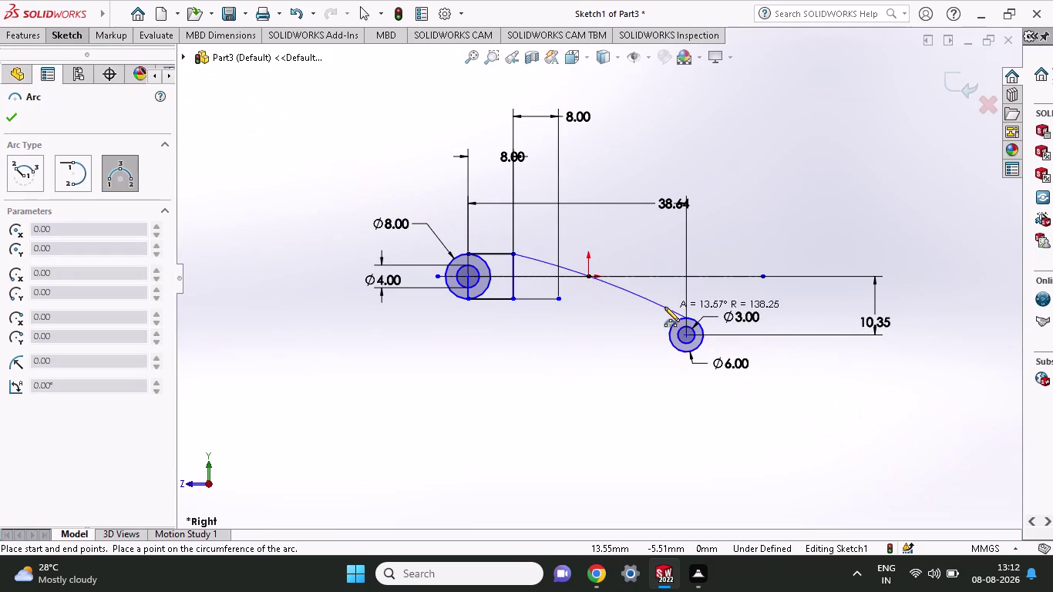
click(620, 271)
scroll(down, 3)
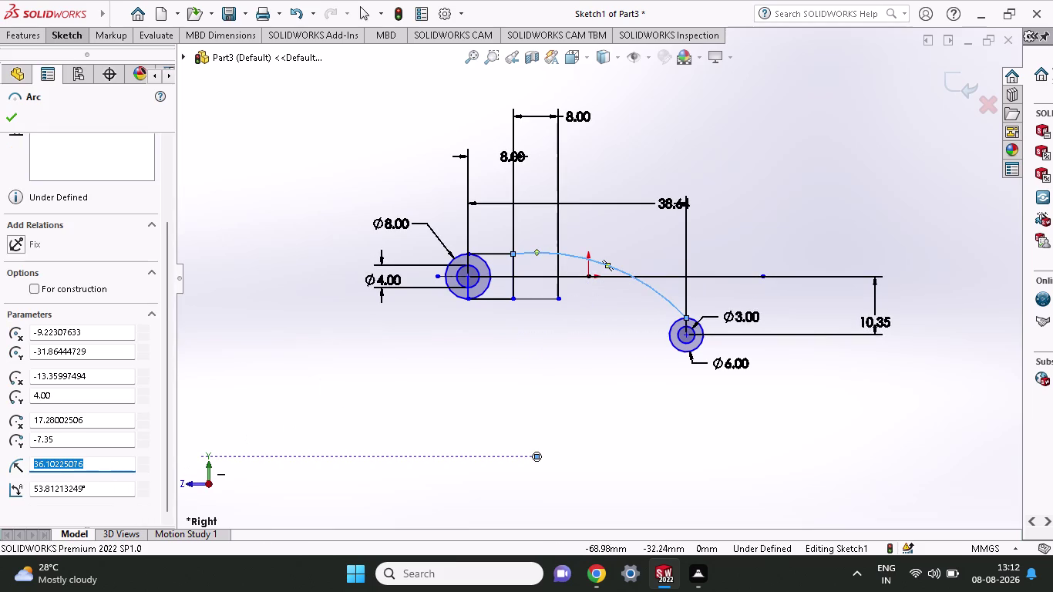
drag(102, 459, 0, 465)
text(65)
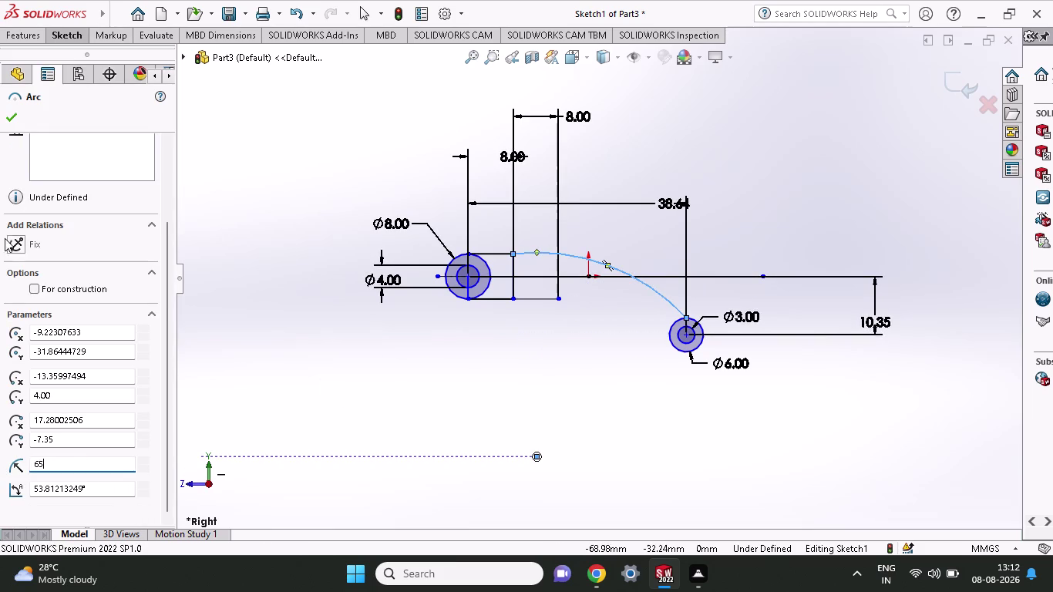
click(11, 115)
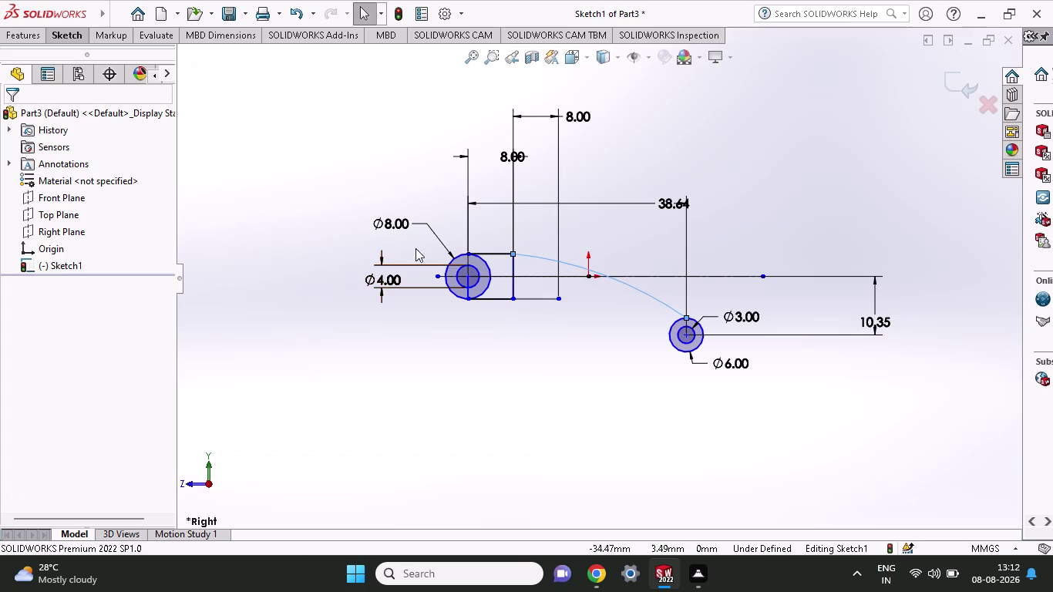
click(62, 28)
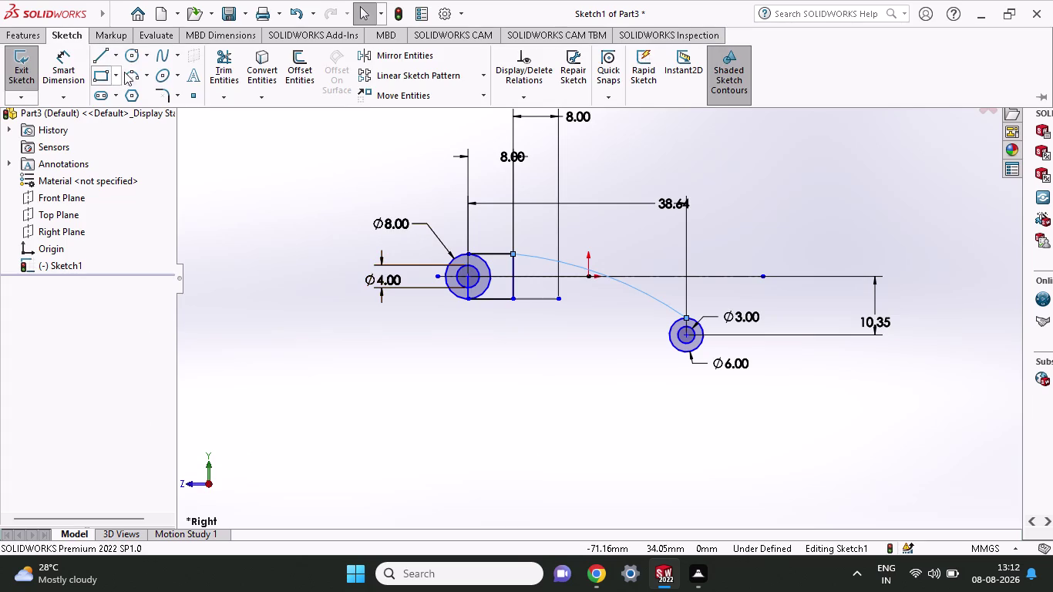
click(124, 72)
click(515, 299)
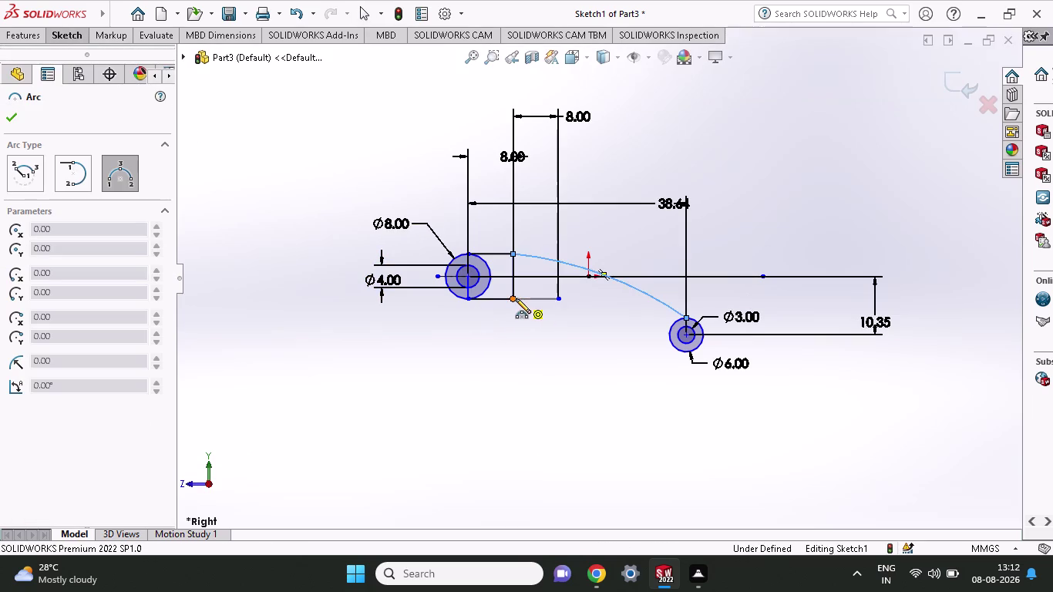
click(668, 338)
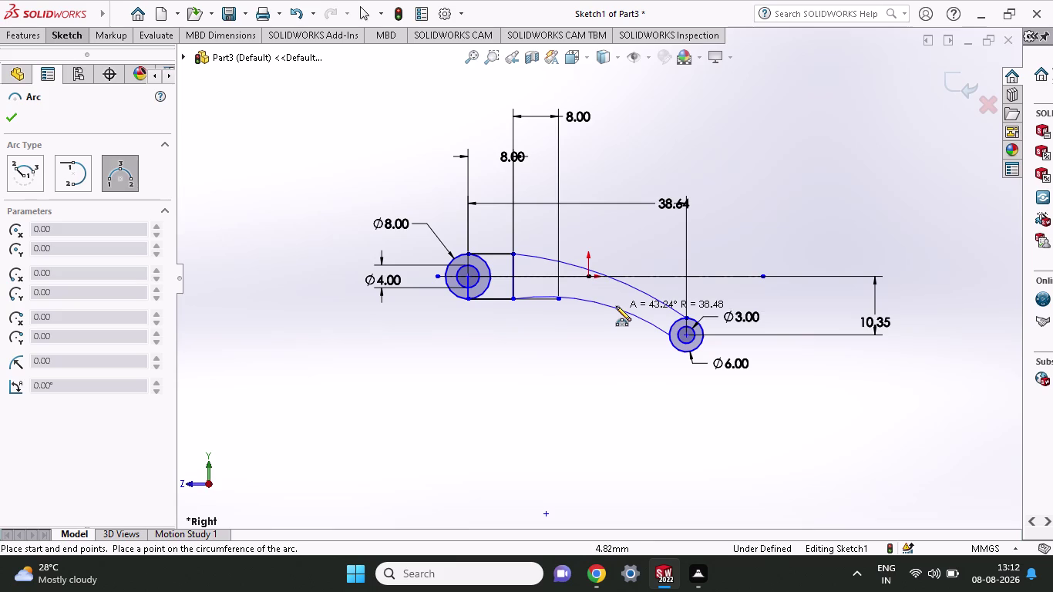
right_click(521, 367)
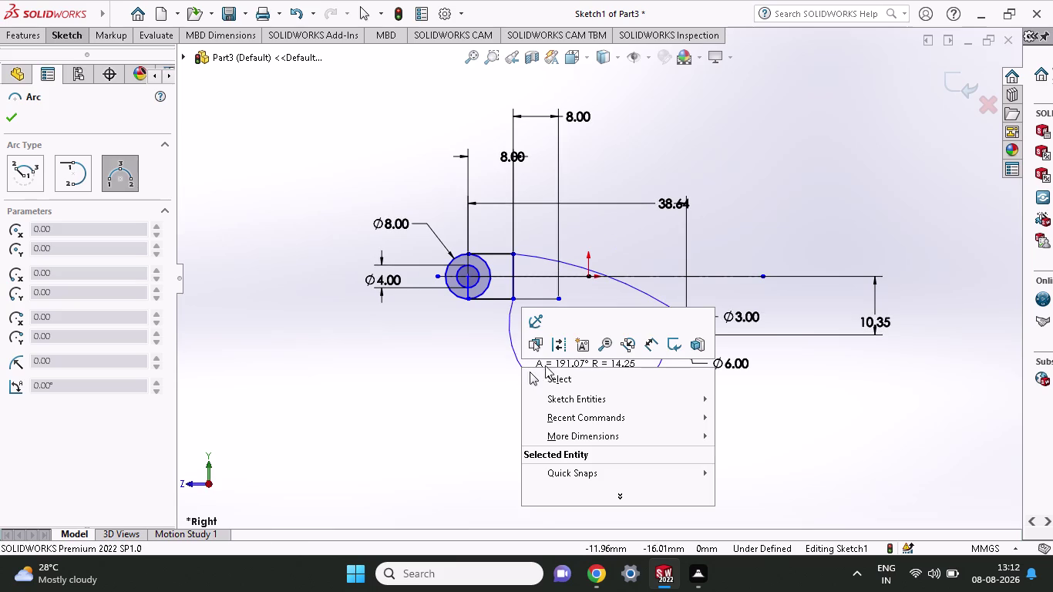
click(544, 375)
click(68, 29)
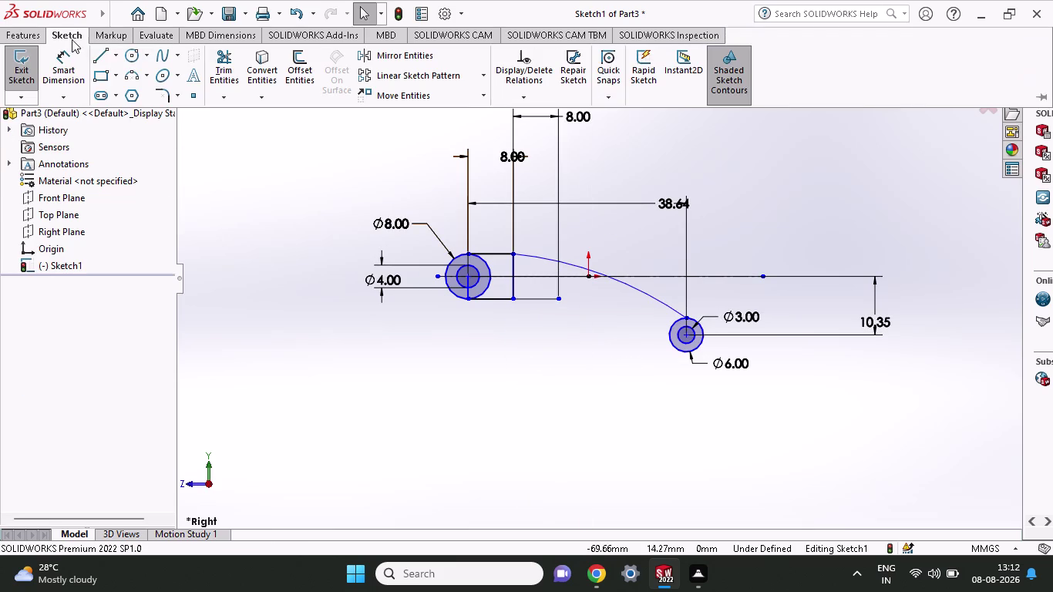
click(138, 73)
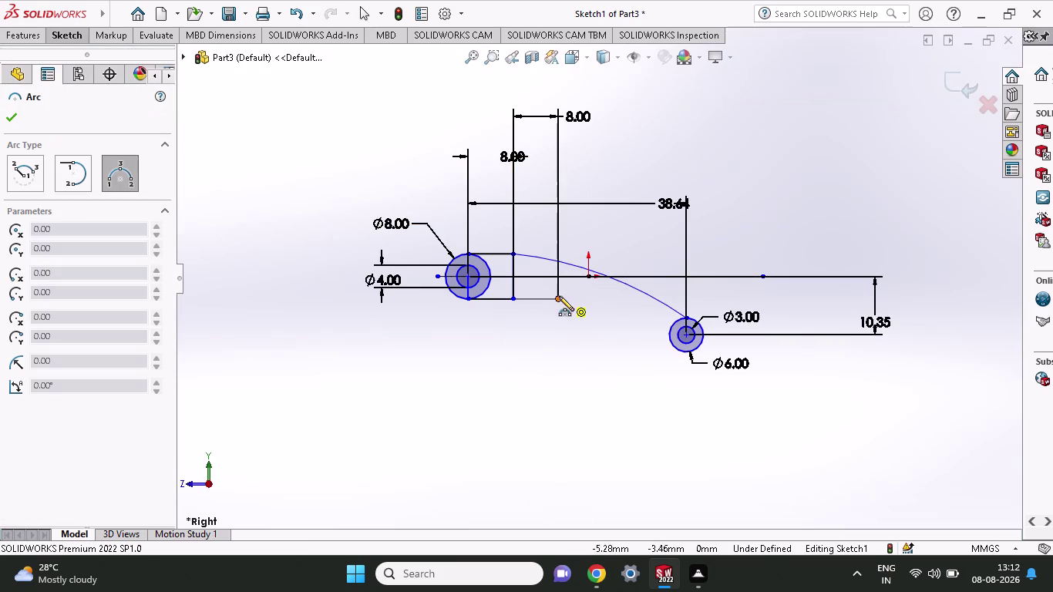
click(559, 296)
click(669, 335)
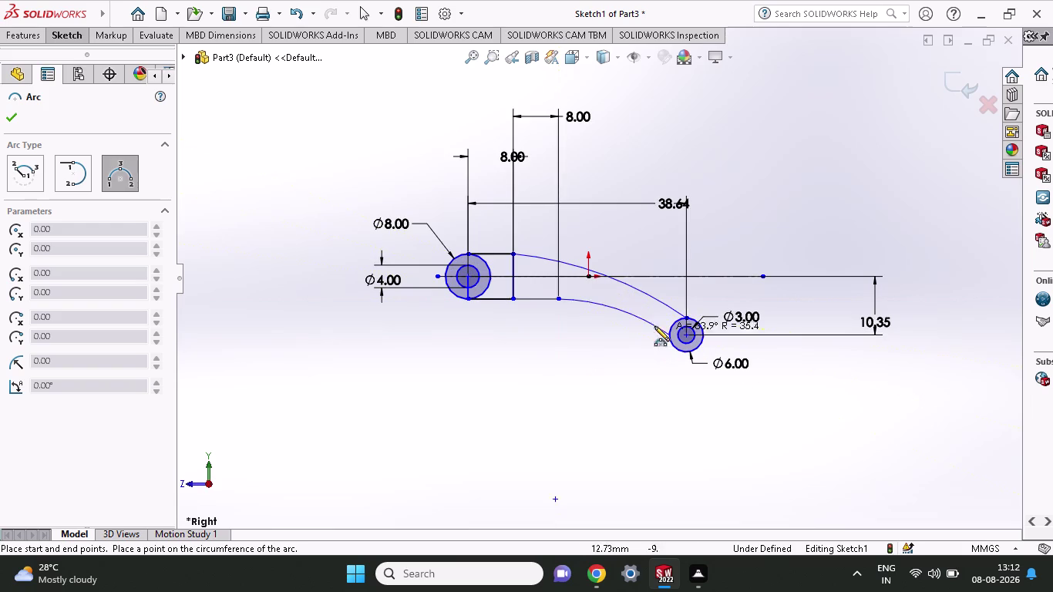
click(639, 316)
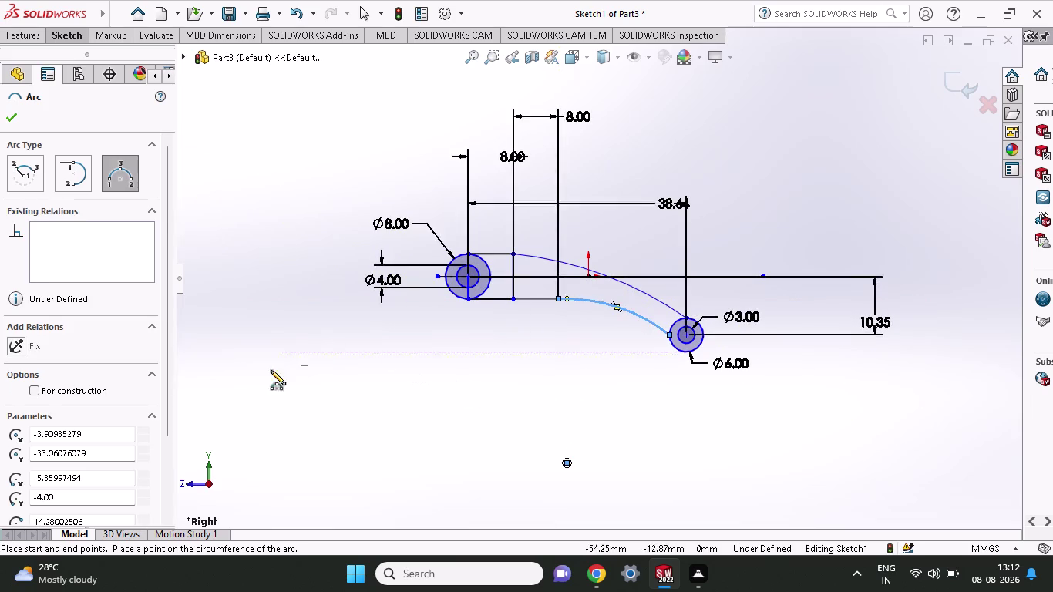
scroll(down, 3)
drag(89, 462, 33, 470)
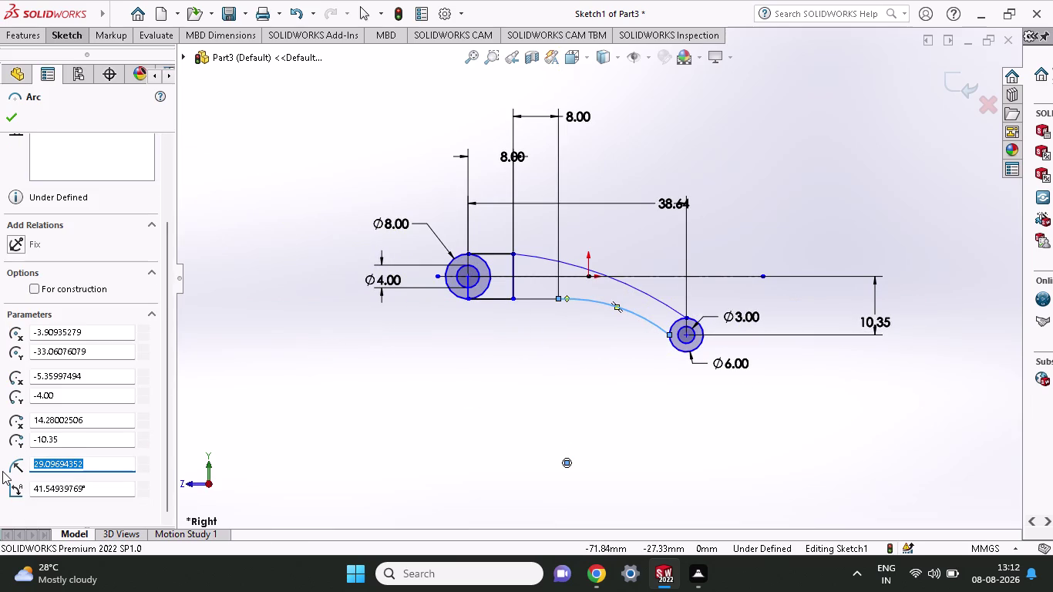
text(12)
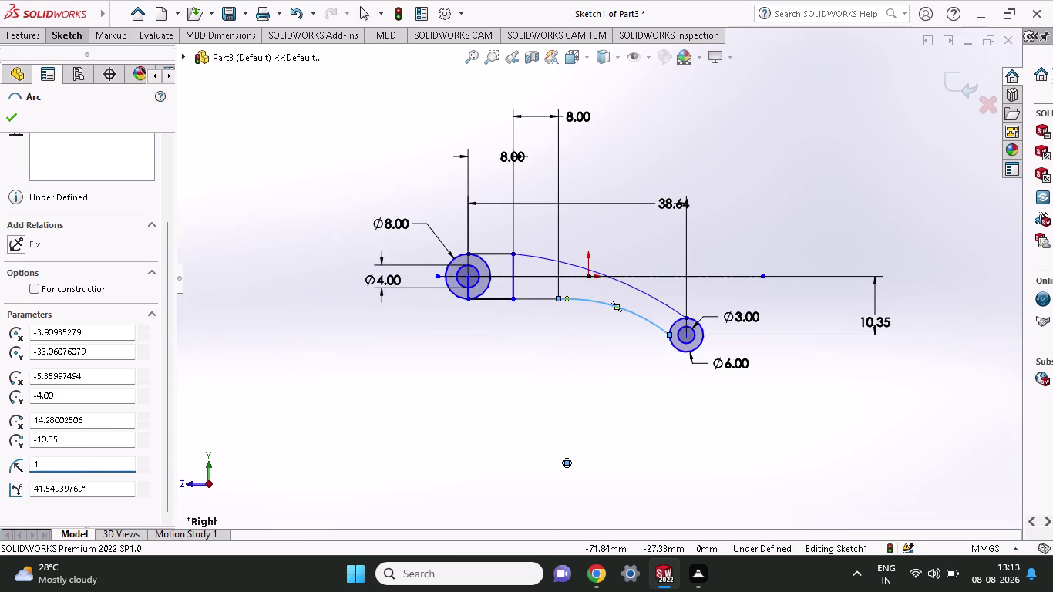
click(7, 115)
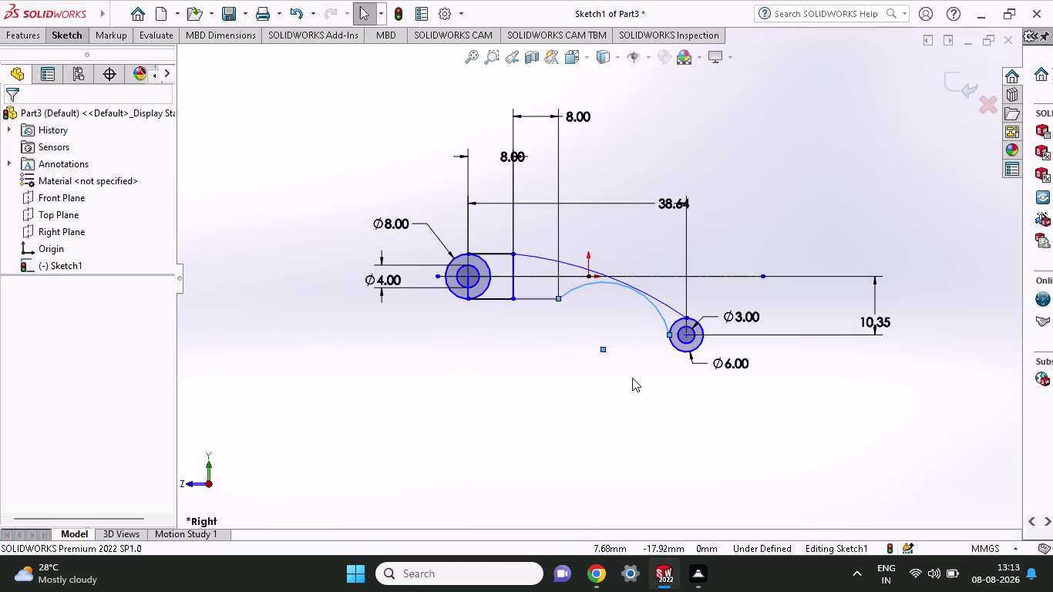
right_click(573, 382)
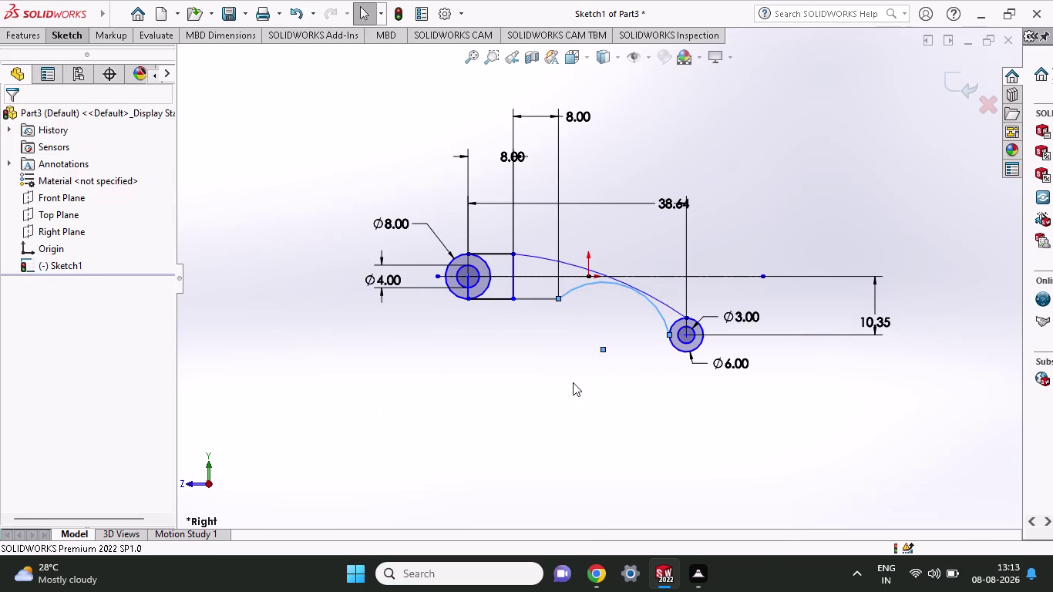
click(599, 520)
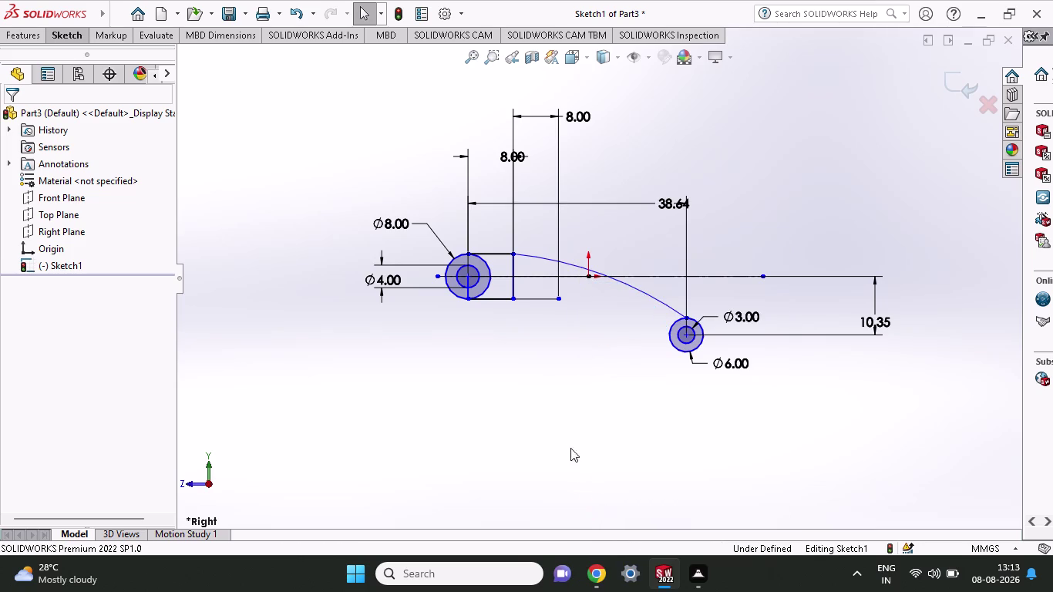
click(73, 37)
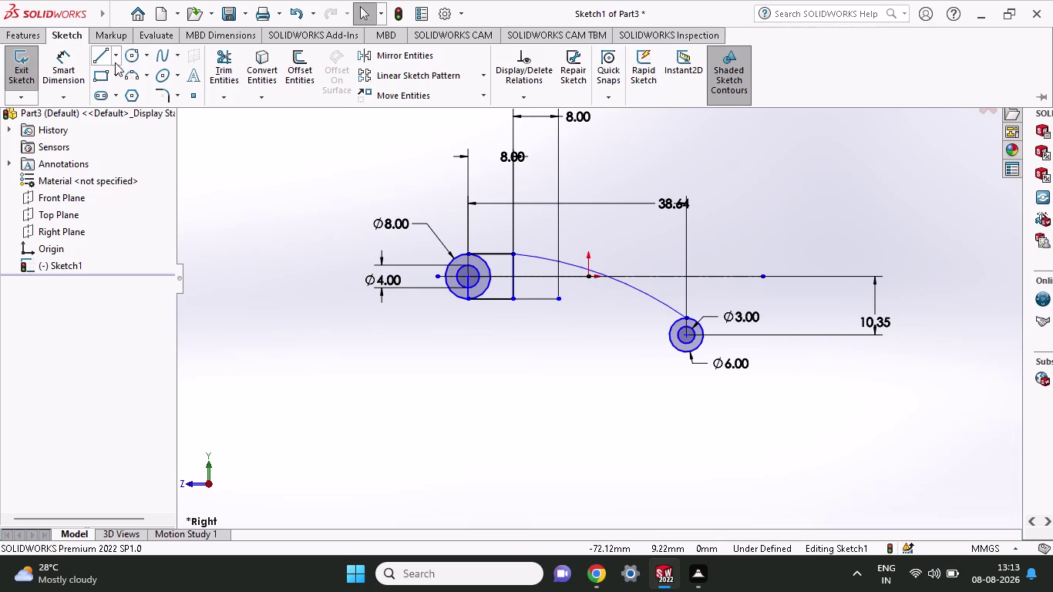
click(138, 77)
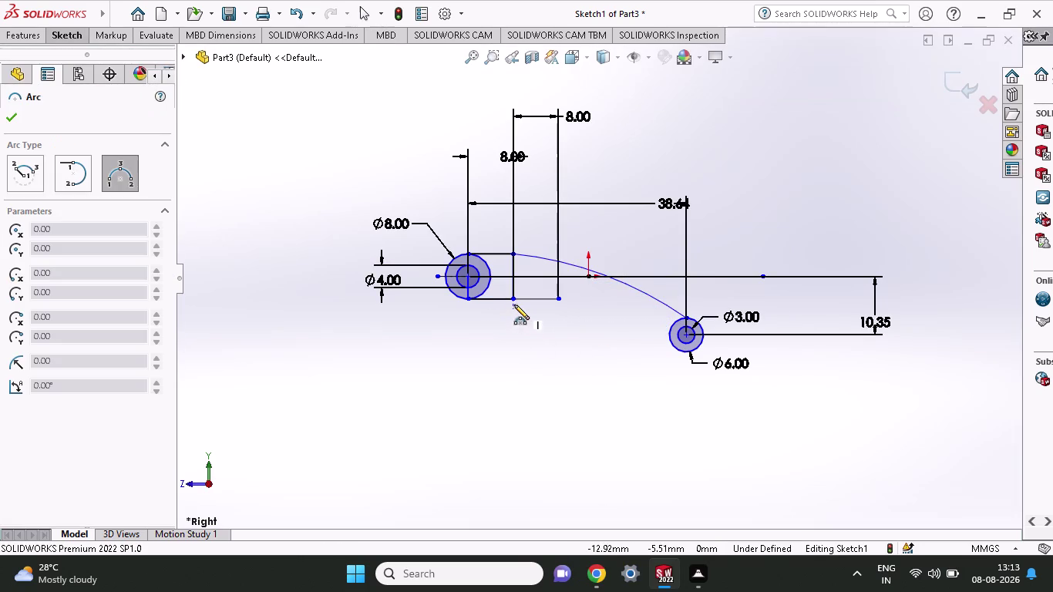
Sketch a trial lower arc to the small circle's bottom, entering radius 12.
click(513, 303)
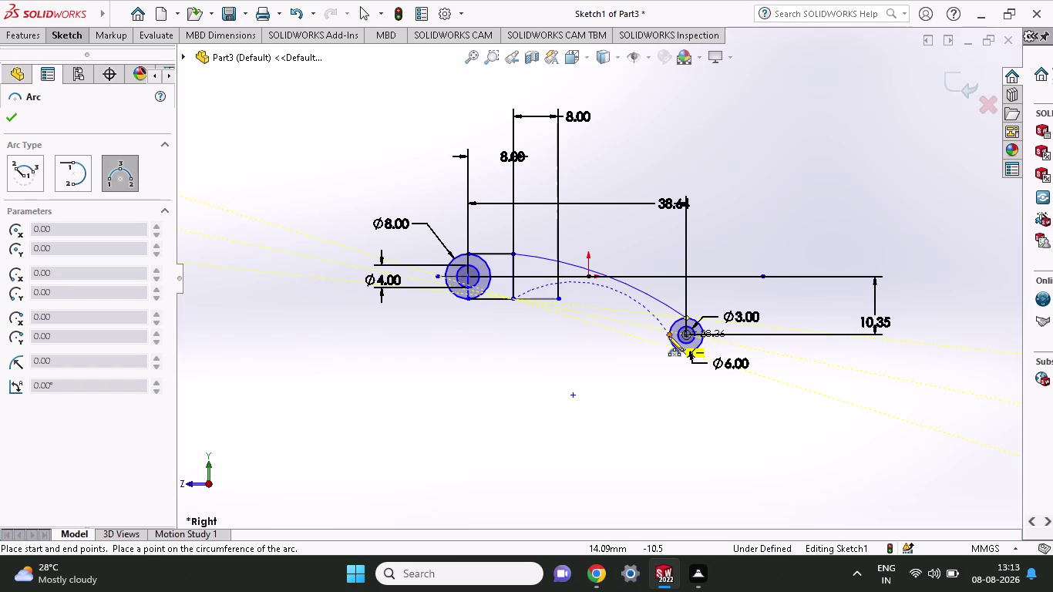
click(688, 354)
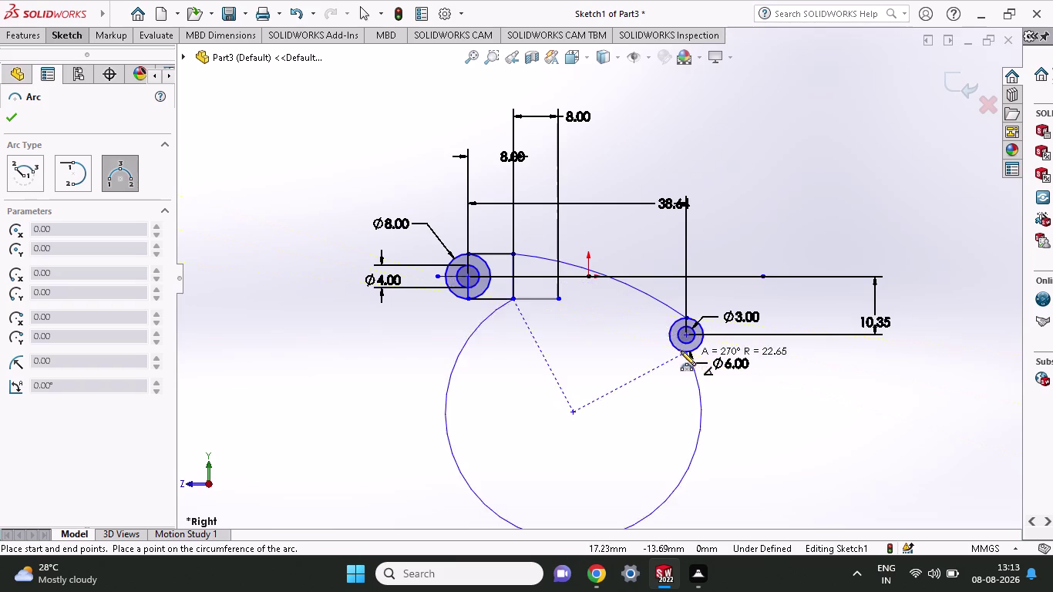
click(637, 319)
scroll(down, 3)
drag(109, 468, 0, 472)
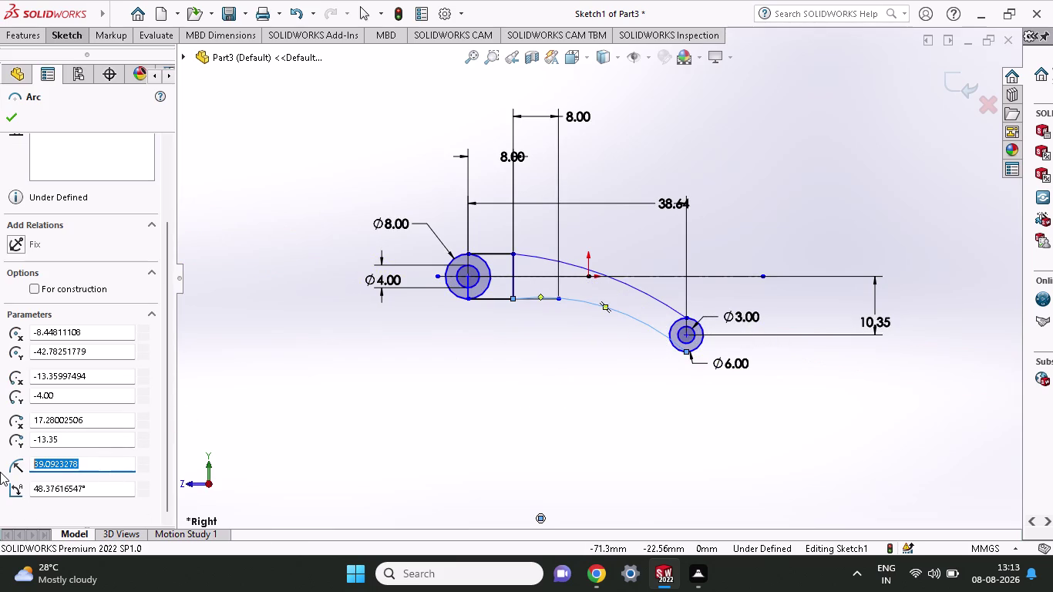
text(12)
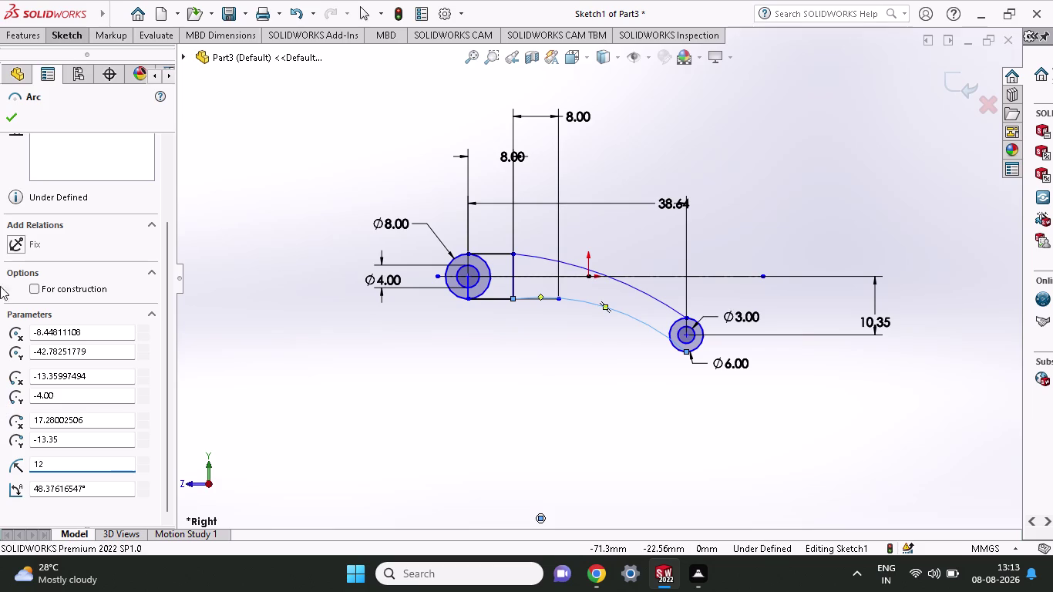
click(12, 117)
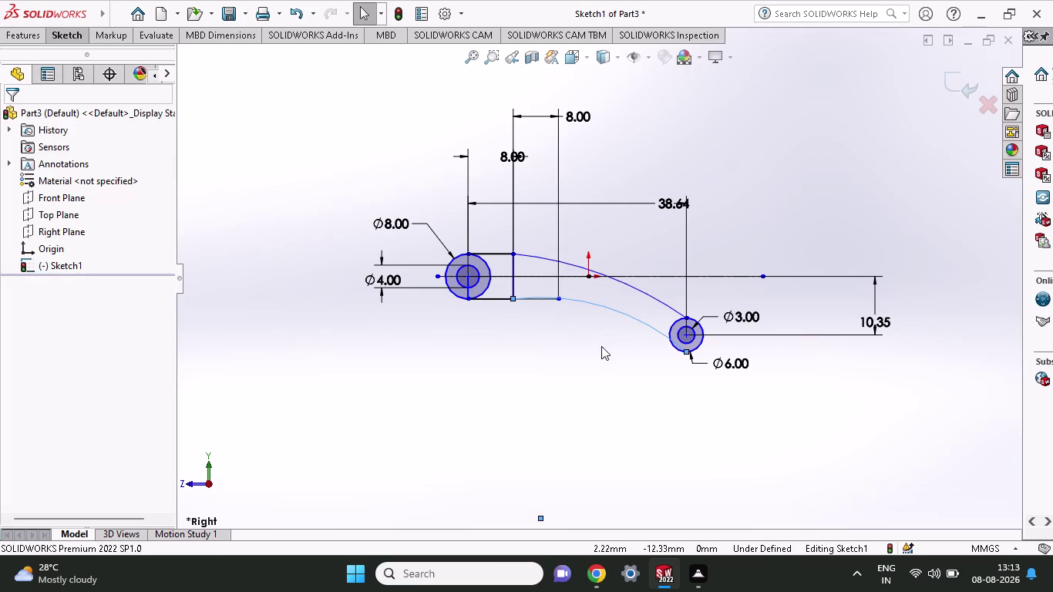
Delete the old lower spline curve.
scroll(down, 3)
scroll(down, 3)
right_click(609, 375)
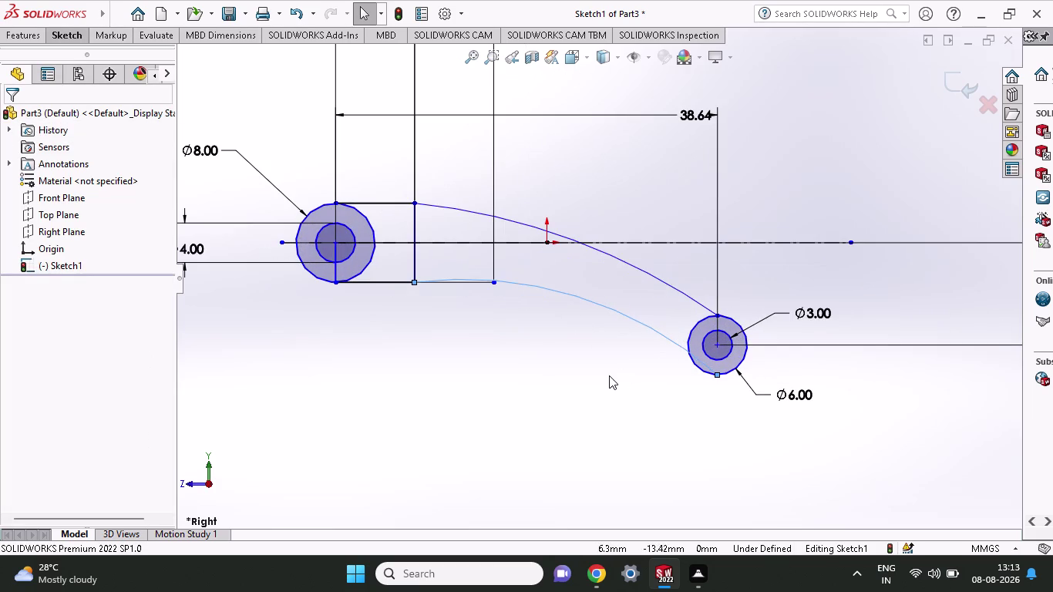
click(632, 515)
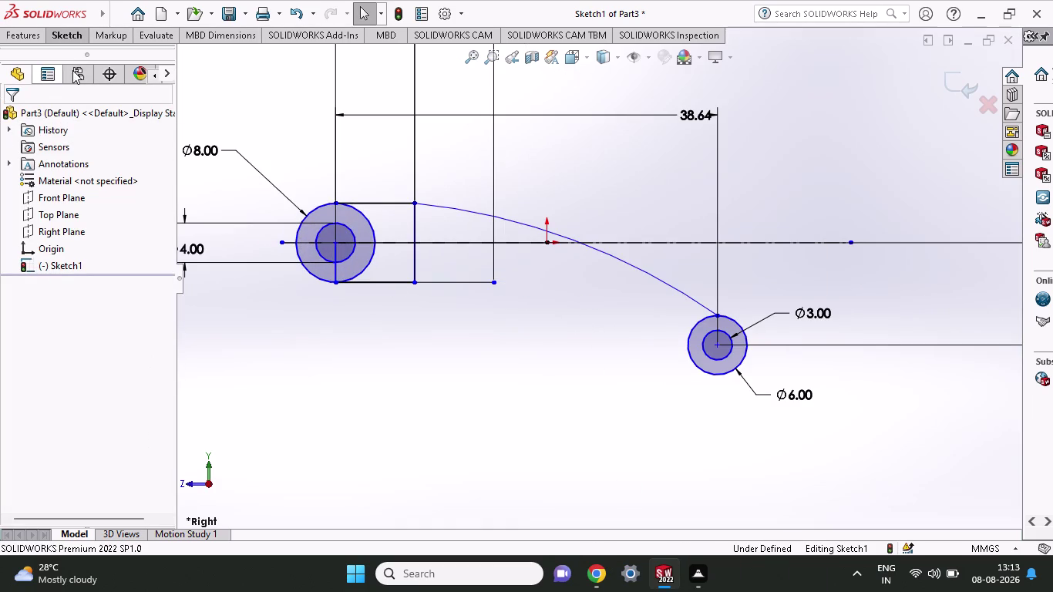
Draw a three-point arc from the lower line's end to the 6 mm circle's bottom.
click(66, 37)
click(136, 74)
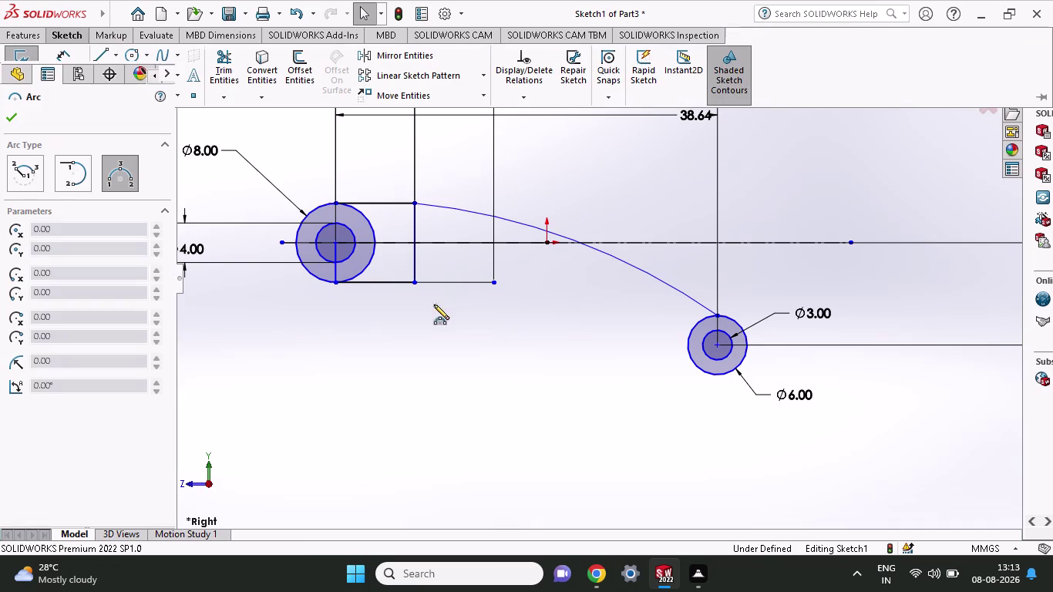
click(492, 281)
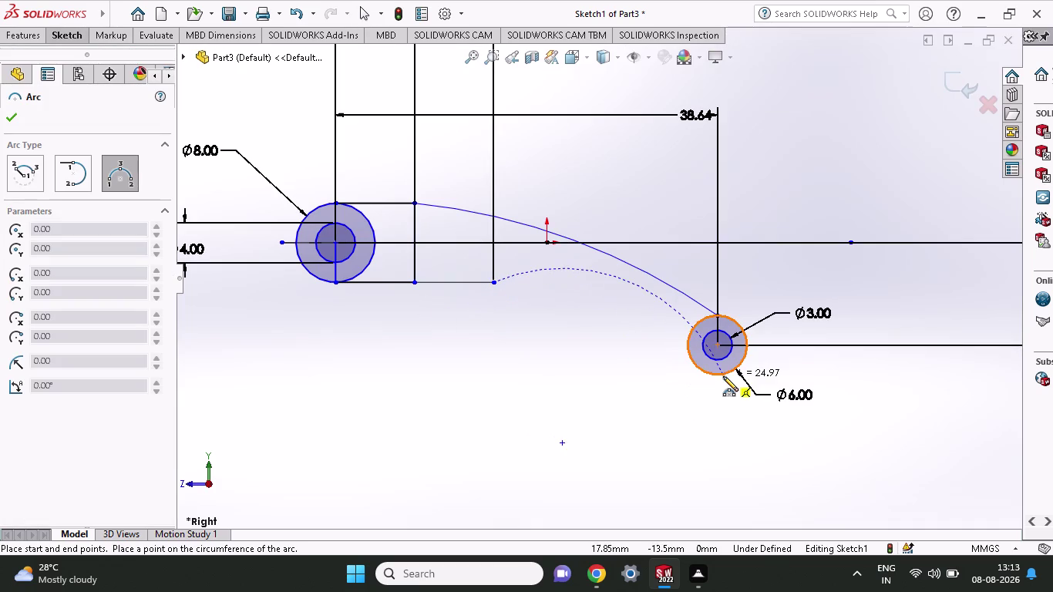
click(718, 375)
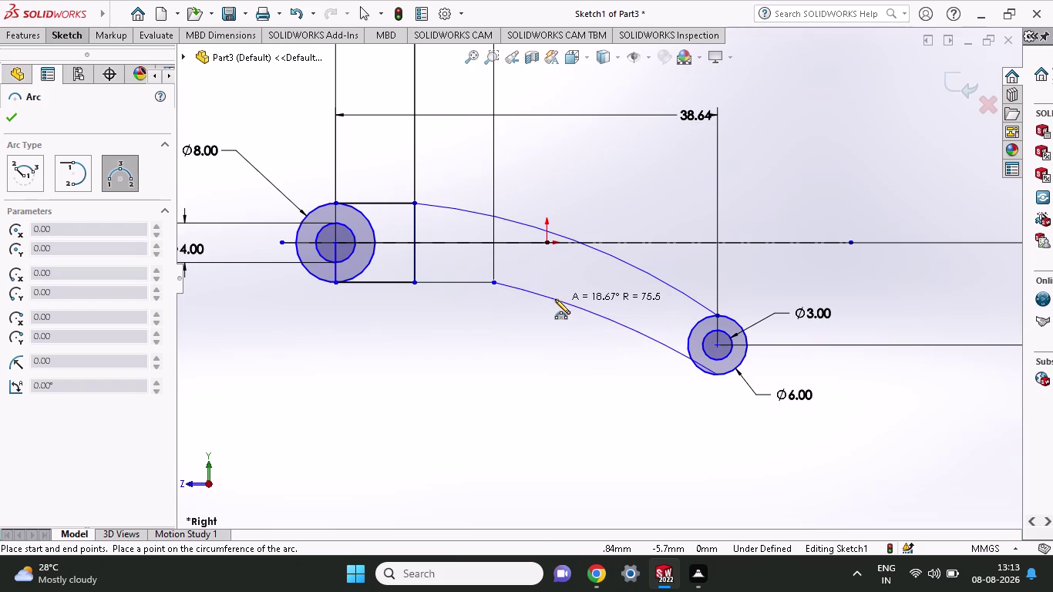
click(654, 356)
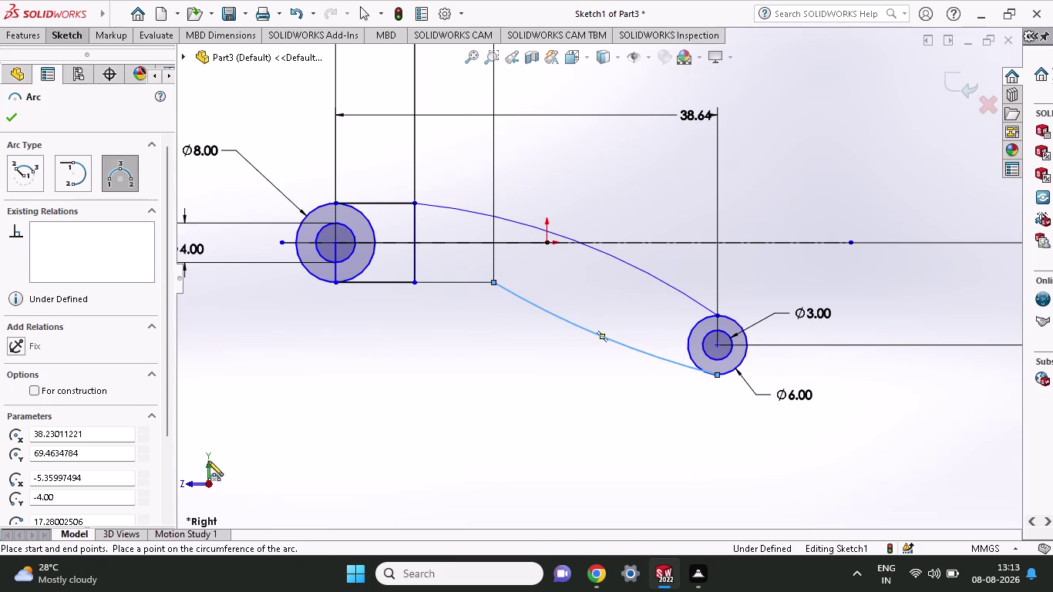
scroll(down, 3)
drag(101, 457, 0, 469)
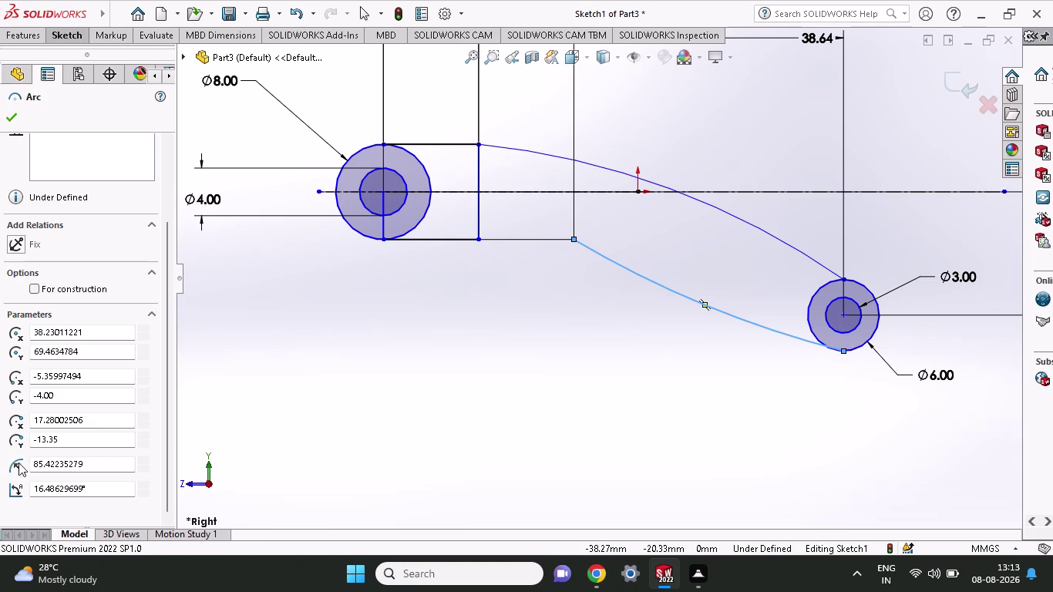
drag(85, 465, 0, 467)
text(12)
click(9, 115)
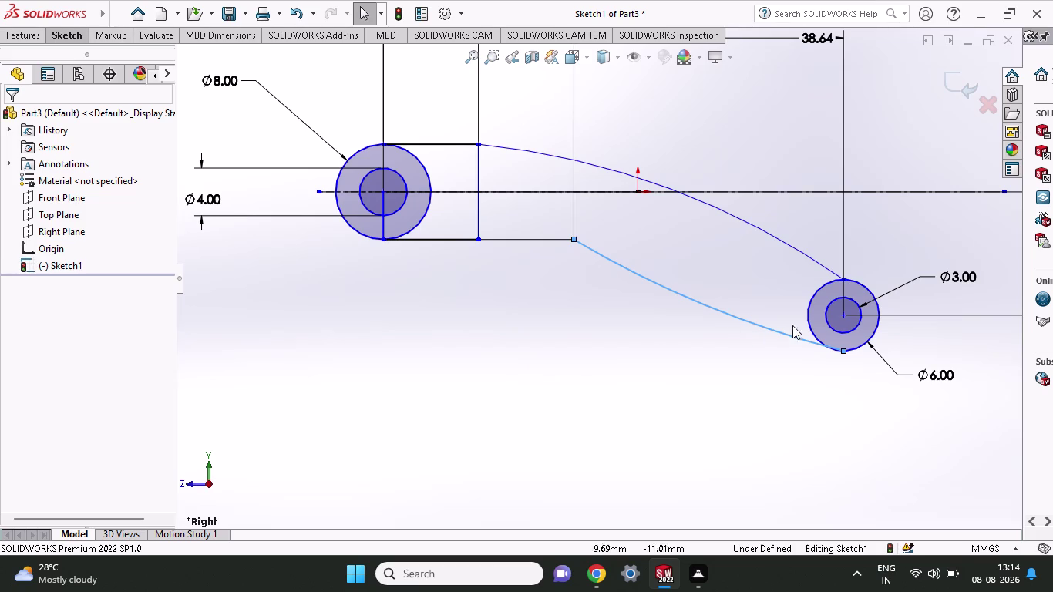
scroll(down, 3)
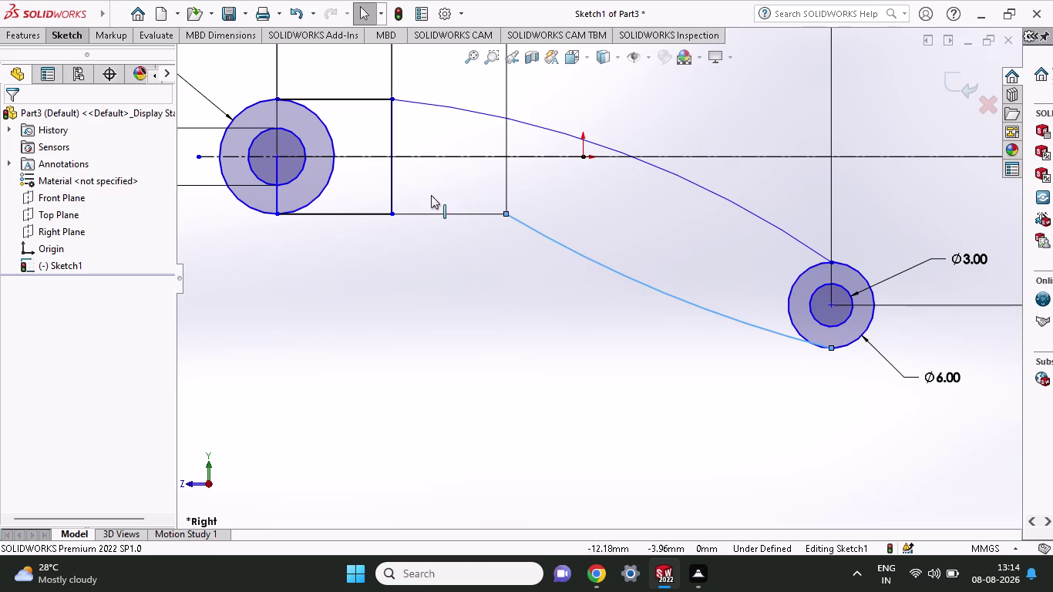
click(74, 33)
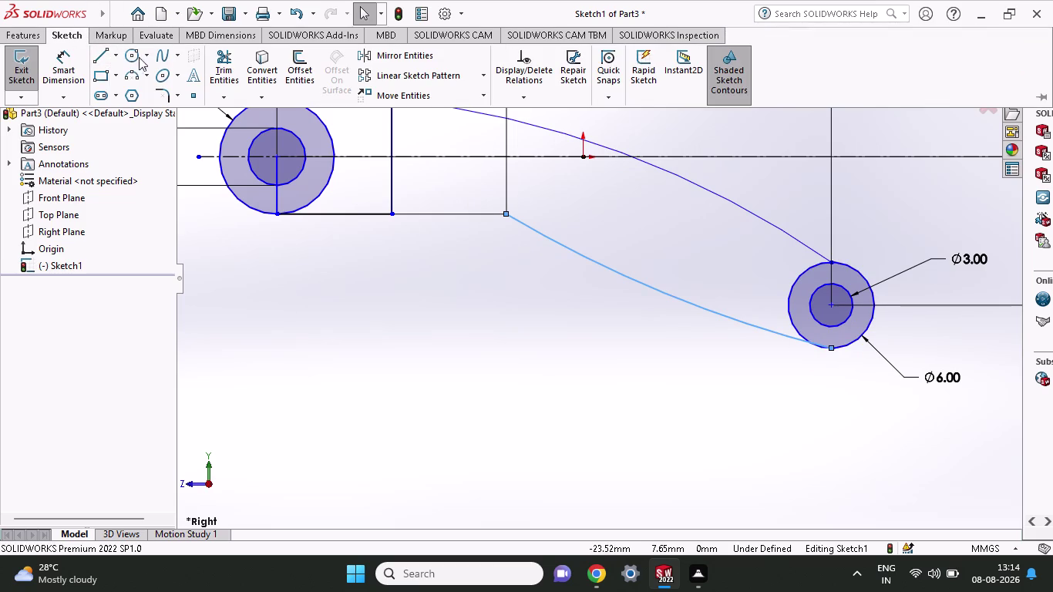
Power-trim the inner part of the 8 mm circle to a left arc, undoing the 6 mm circle trim.
click(210, 55)
drag(354, 124, 313, 150)
drag(333, 146, 327, 192)
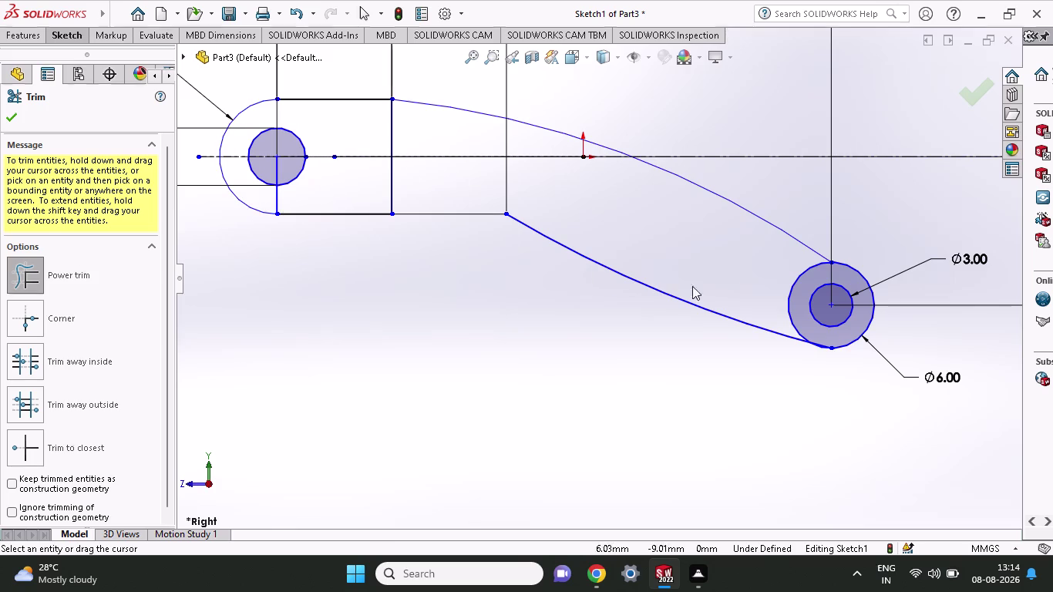
drag(746, 265, 801, 295)
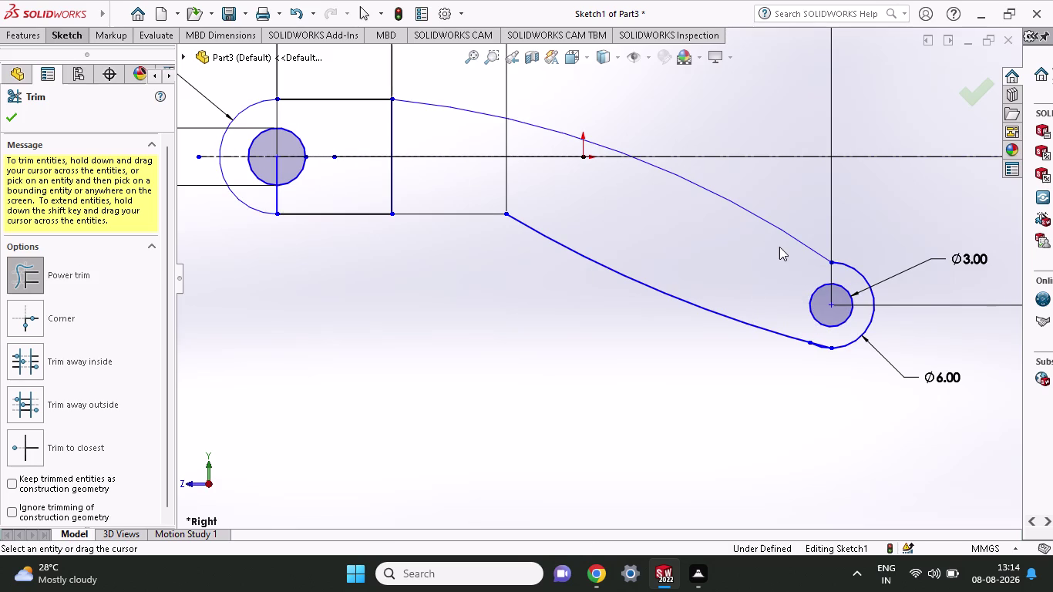
scroll(up, 3)
scroll(up, 3)
scroll(up, 3)
scroll(down, 3)
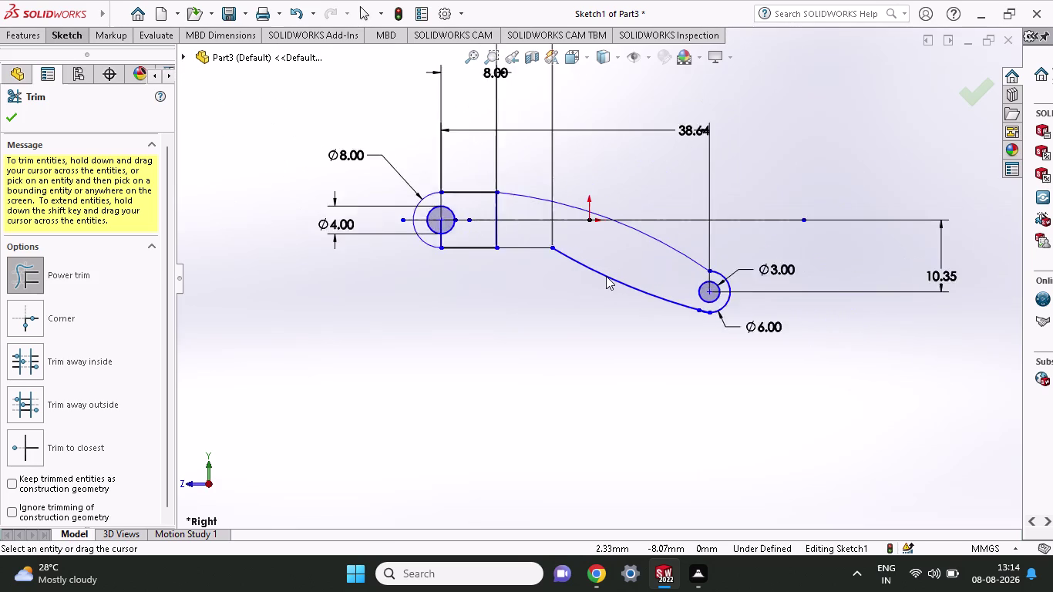
scroll(down, 3)
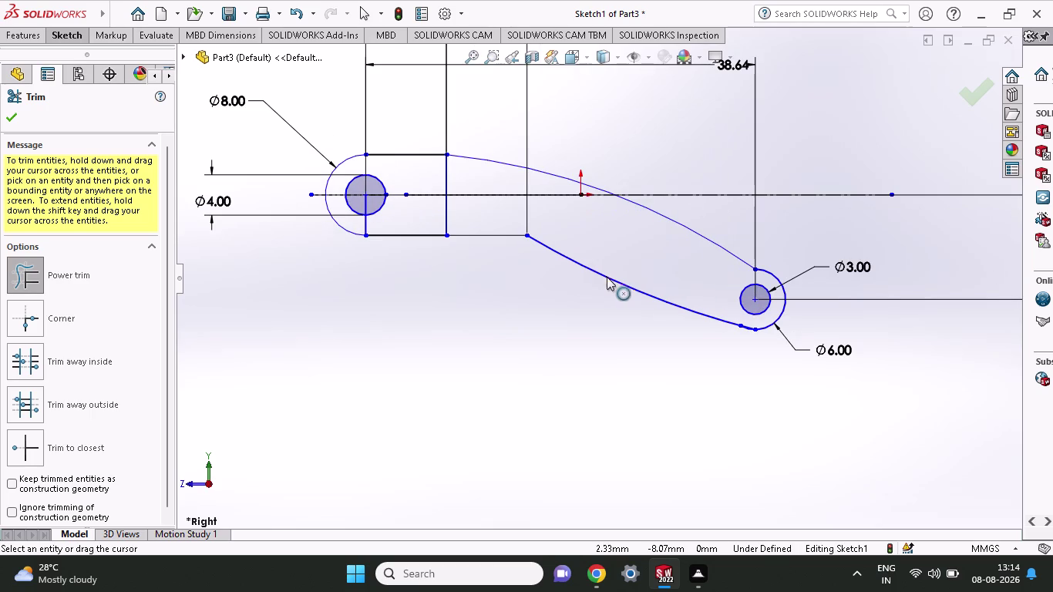
key(ctrl+z)
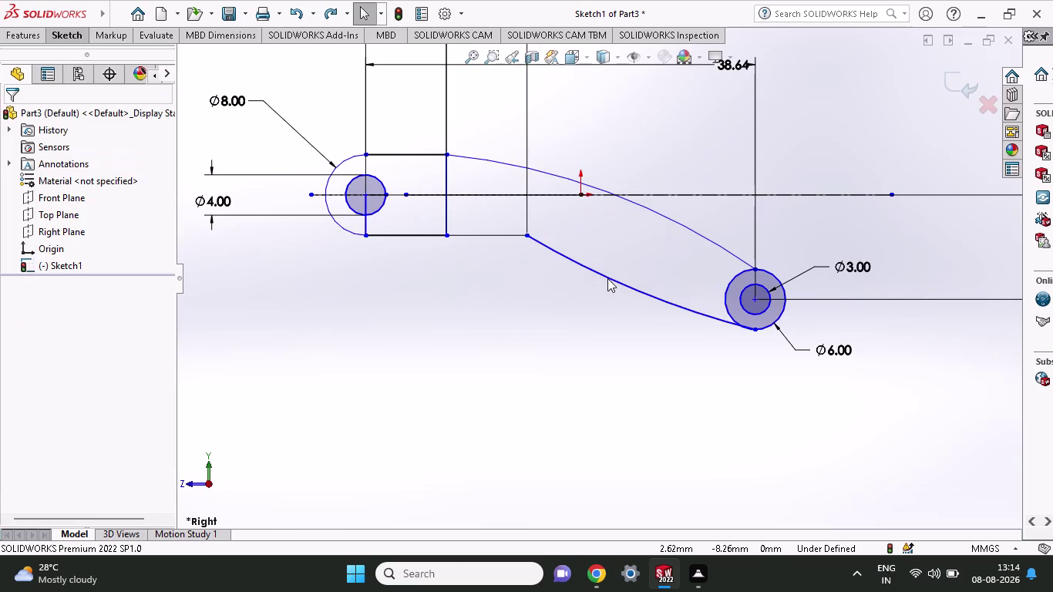
click(707, 242)
click(733, 277)
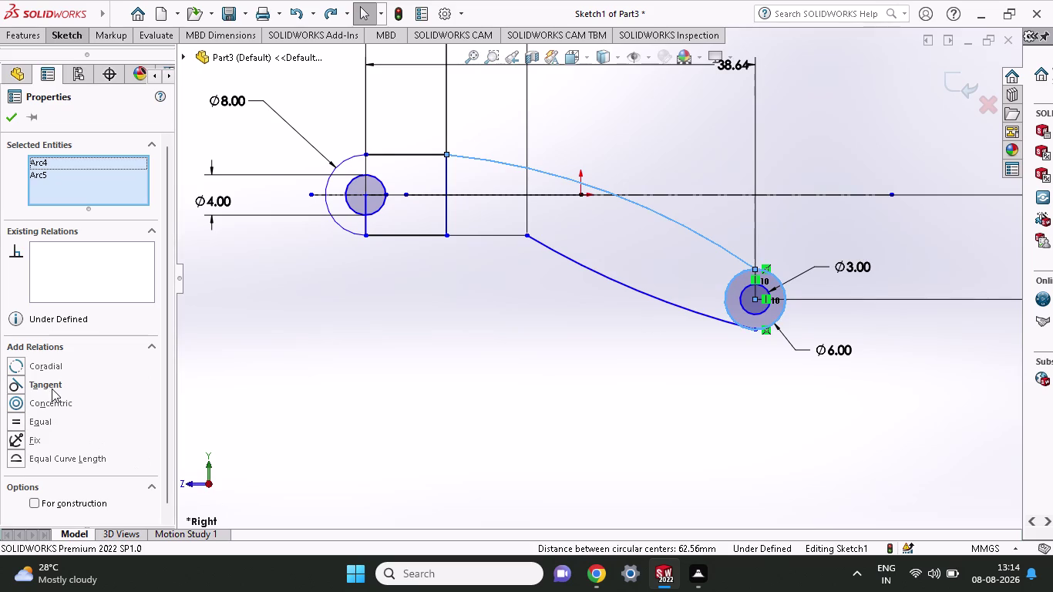
click(51, 388)
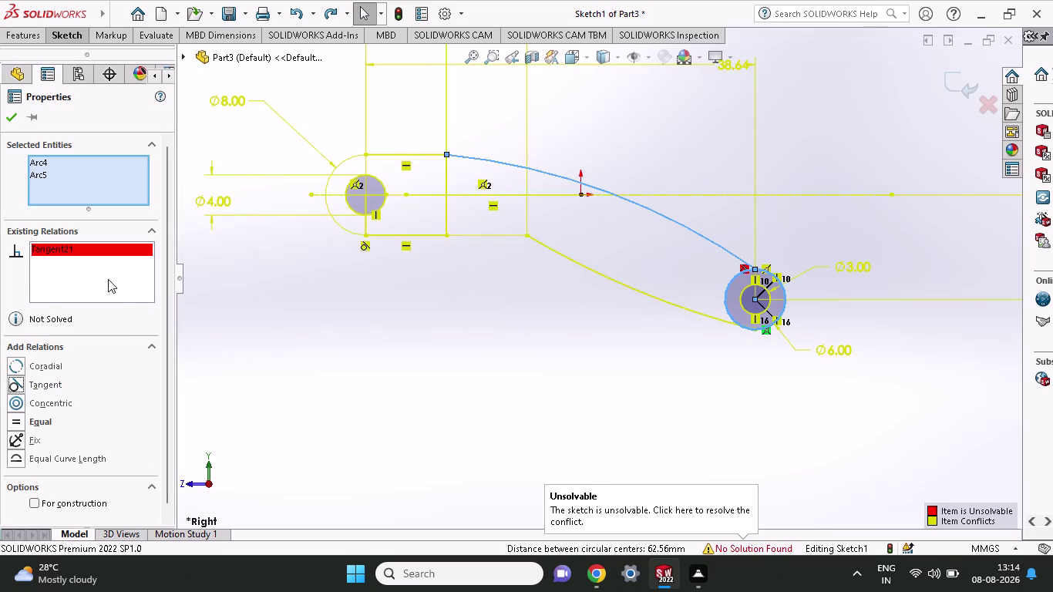
click(10, 126)
click(10, 124)
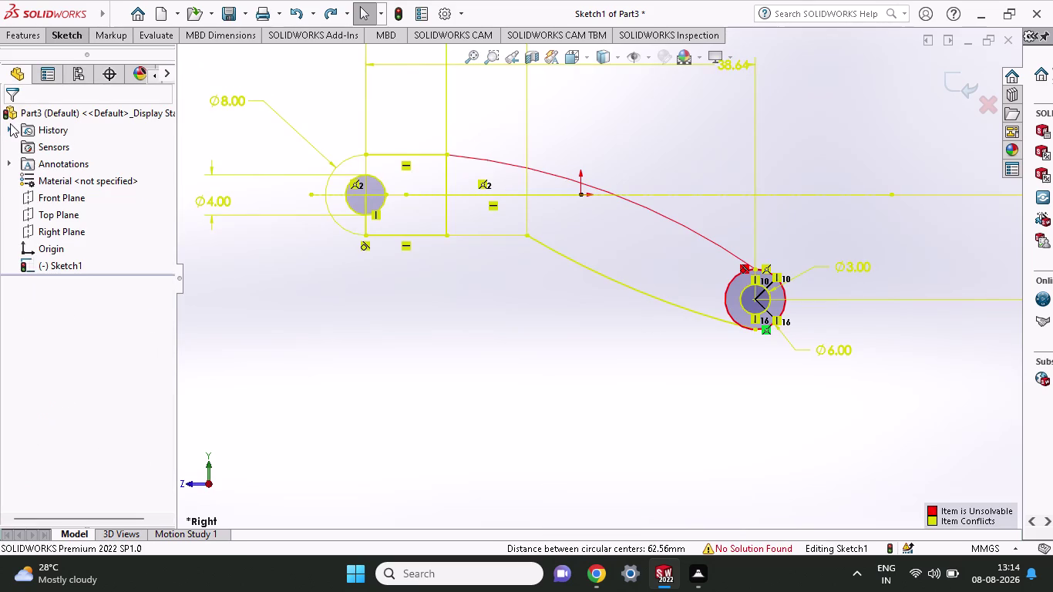
click(692, 309)
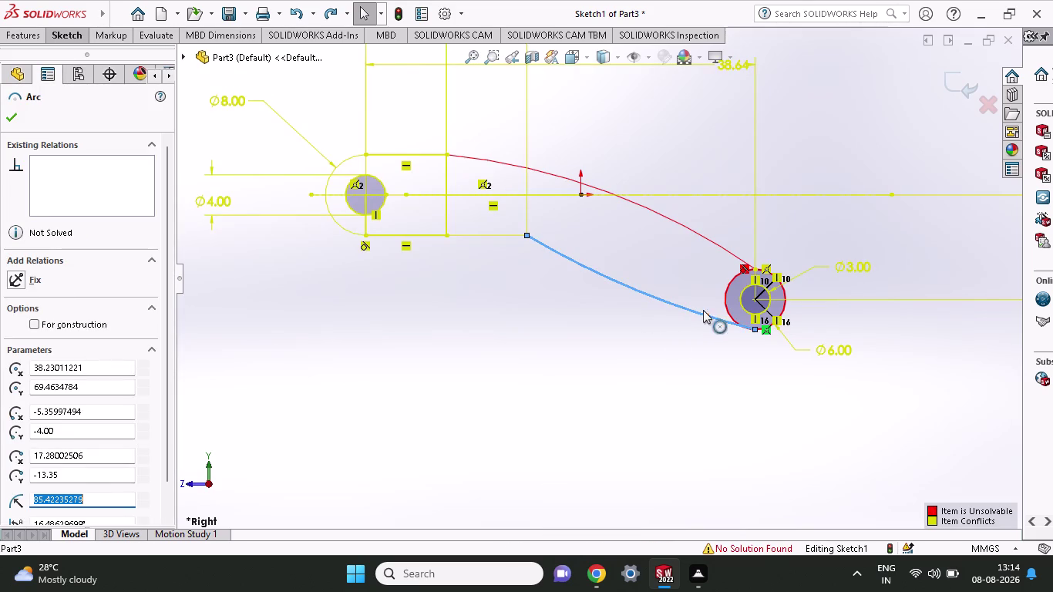
click(725, 308)
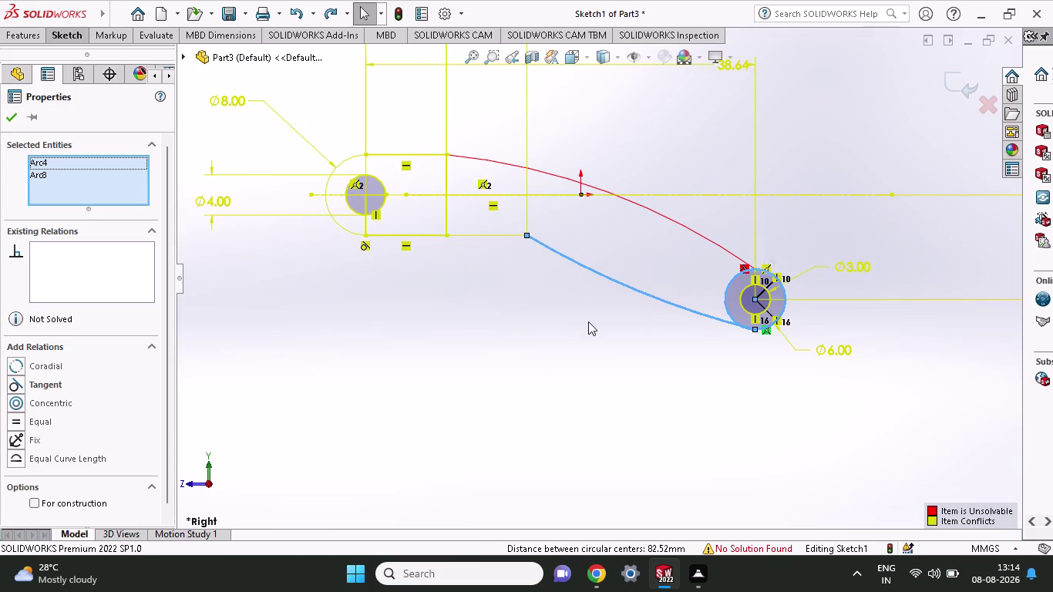
click(76, 382)
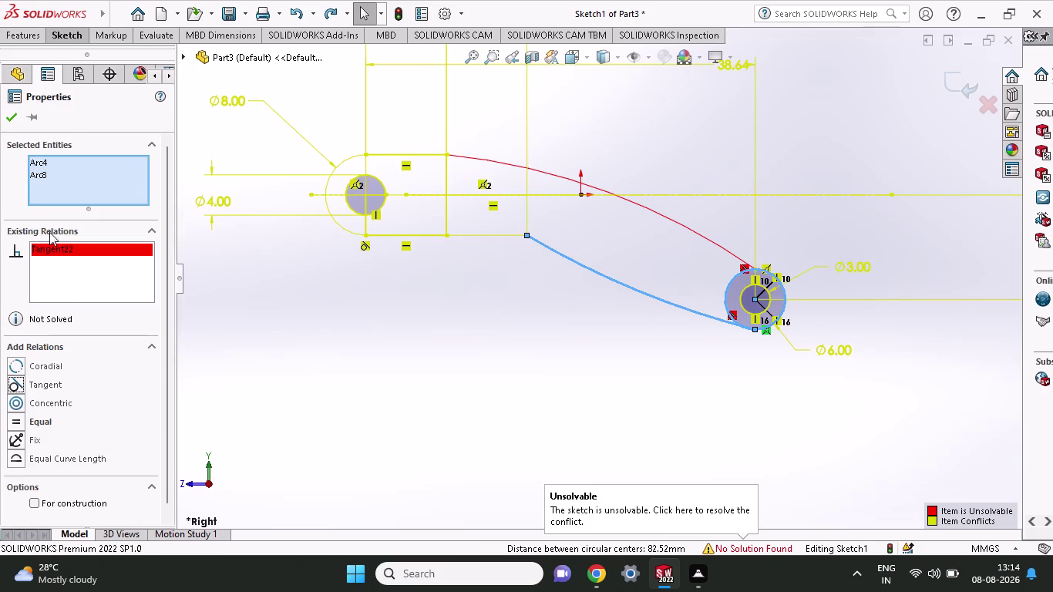
click(7, 124)
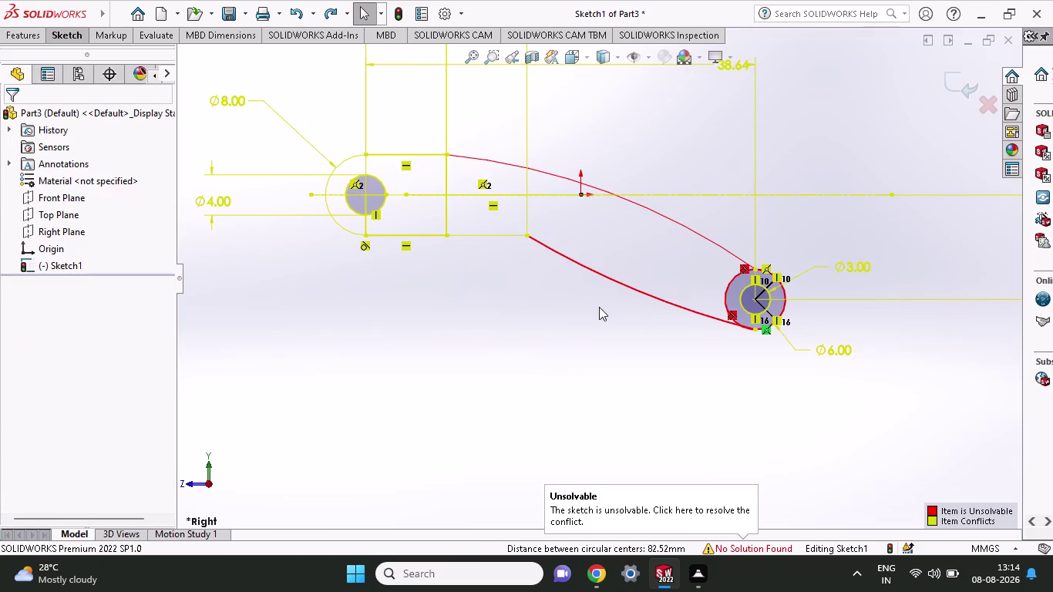
scroll(down, 3)
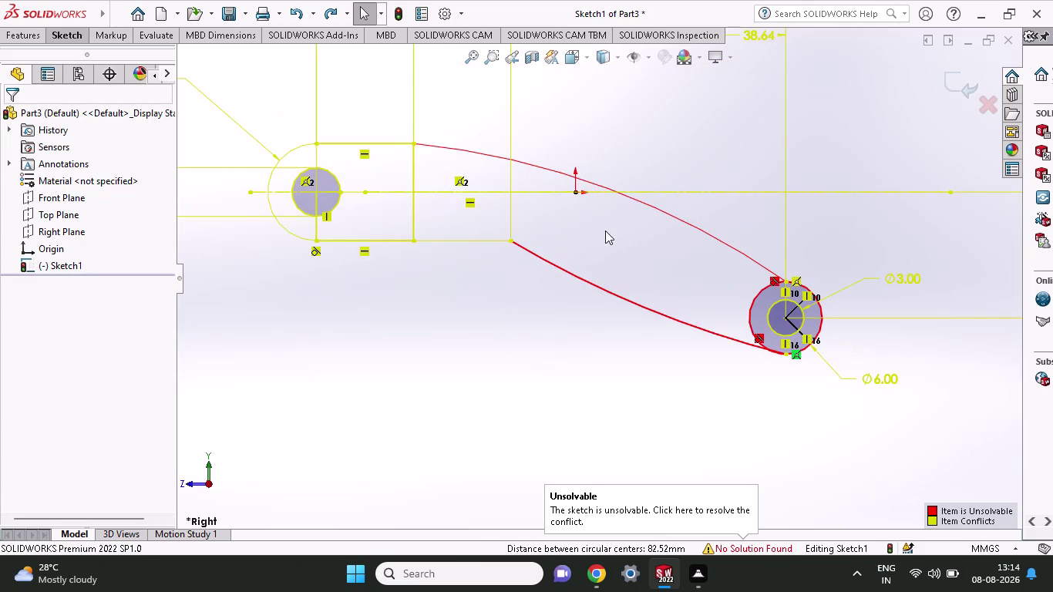
scroll(down, 3)
scroll(down, 3)
scroll(down, 3)
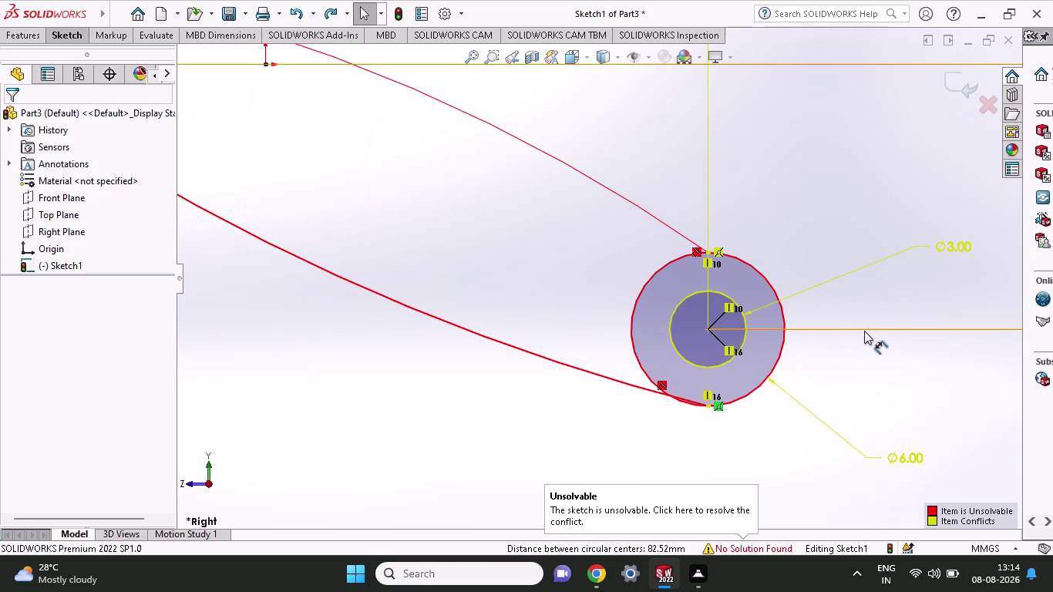
key(ctrl+z)
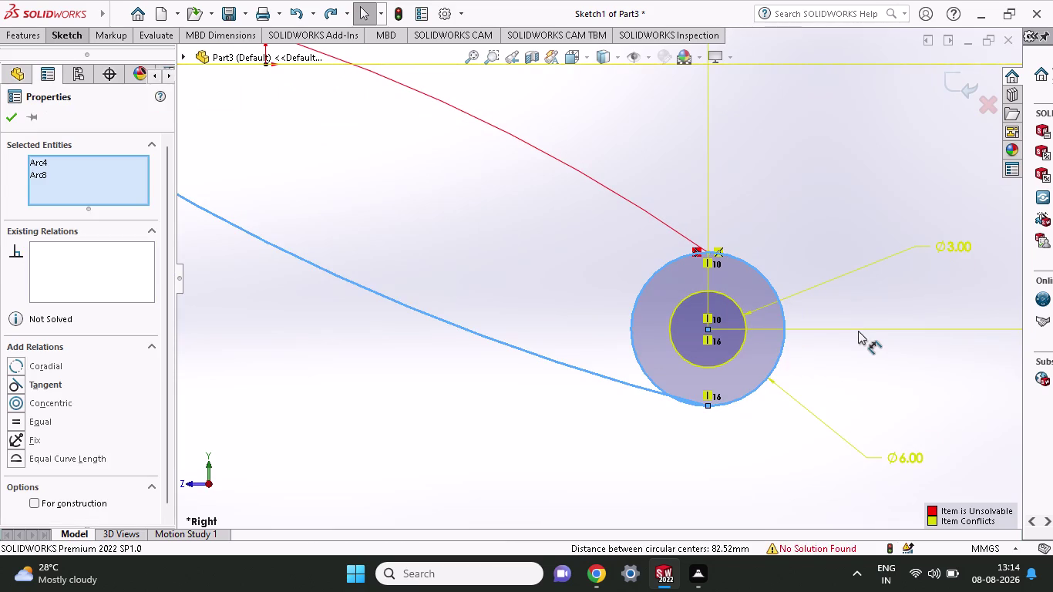
key(ctrl+z)
scroll(up, 3)
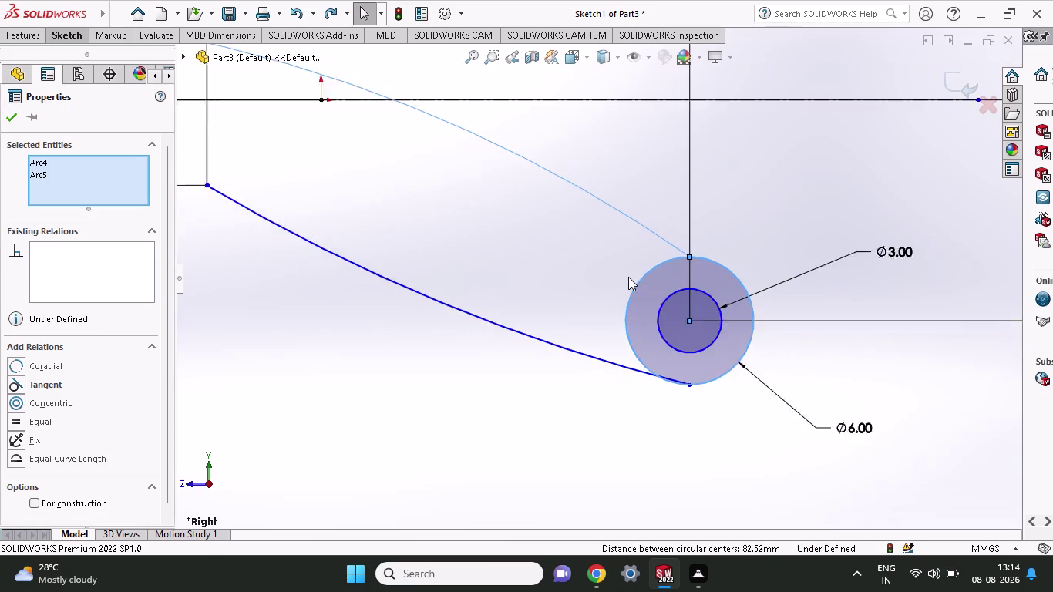
scroll(up, 3)
scroll(up, 3)
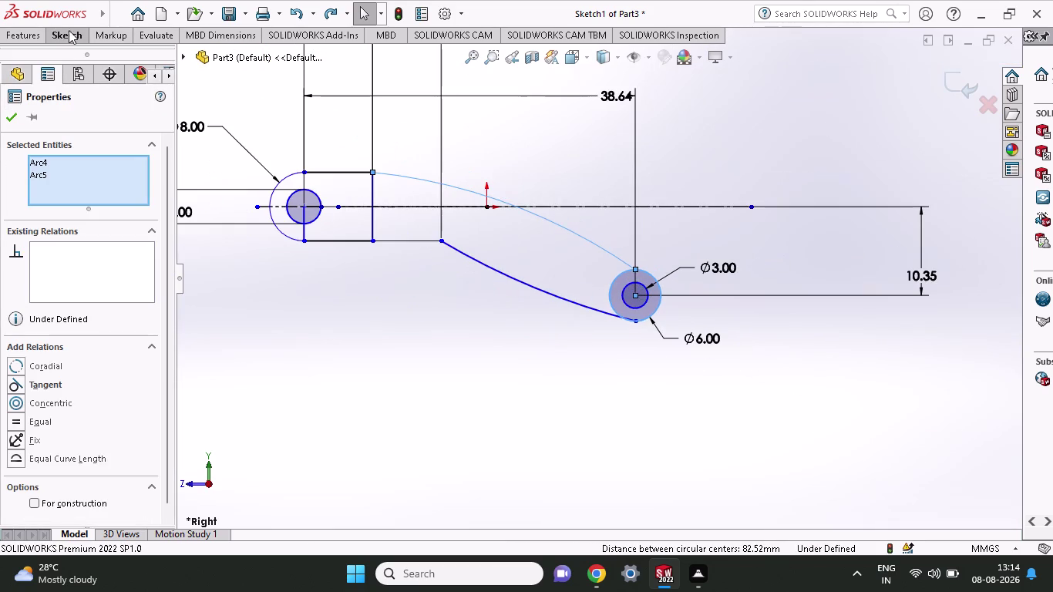
Power-trim the inner part of the right-end 6 mm circle, leaving its outer arc.
click(76, 31)
click(220, 58)
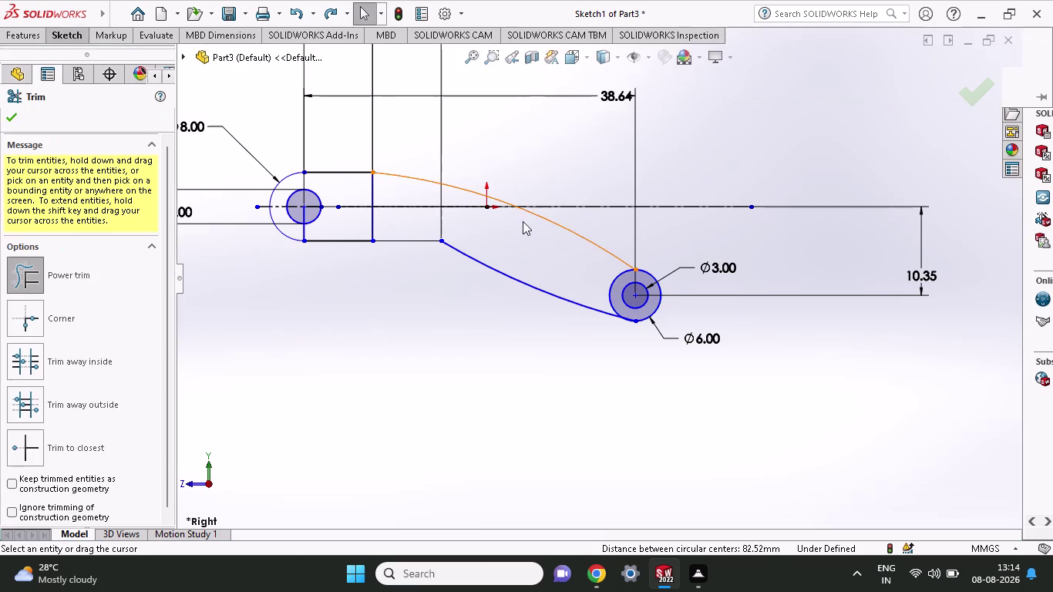
drag(529, 254, 620, 287)
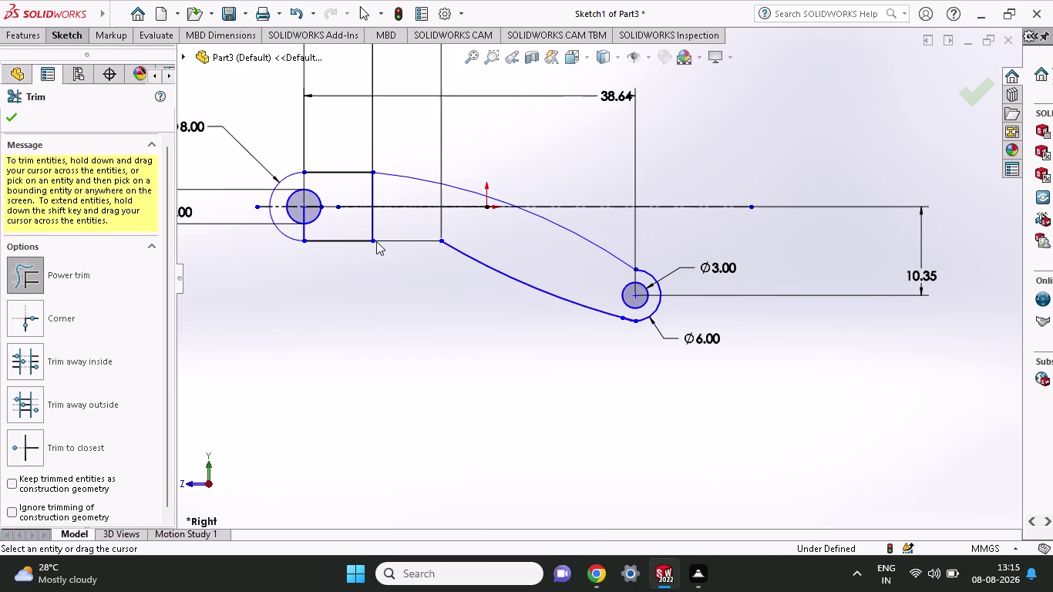
scroll(up, 3)
scroll(down, 3)
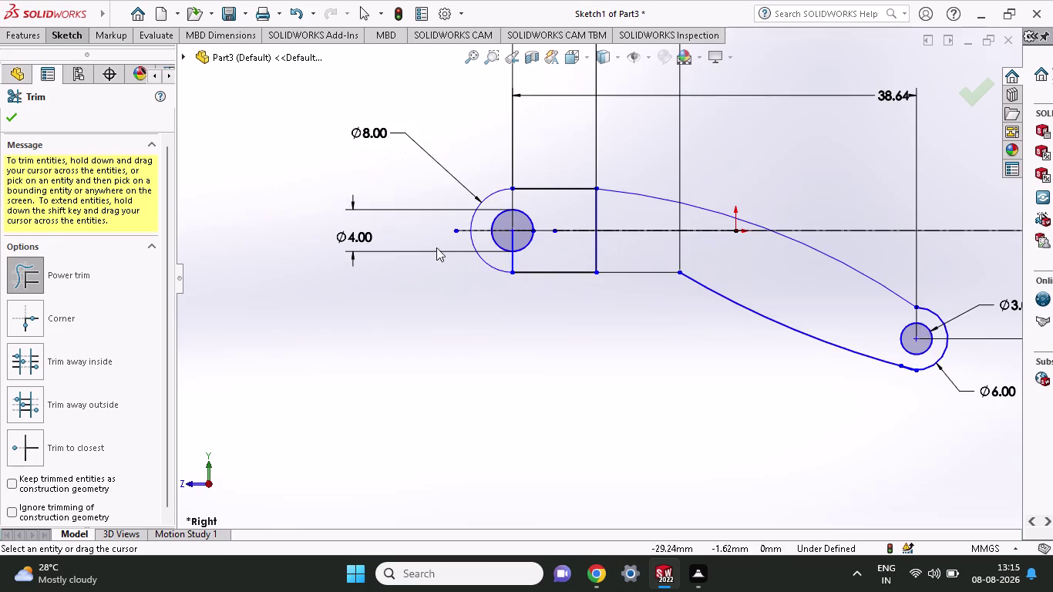
scroll(down, 3)
scroll(down, 3)
Start an Extruded Boss/Base from the trimmed lever profile.
scroll(up, 3)
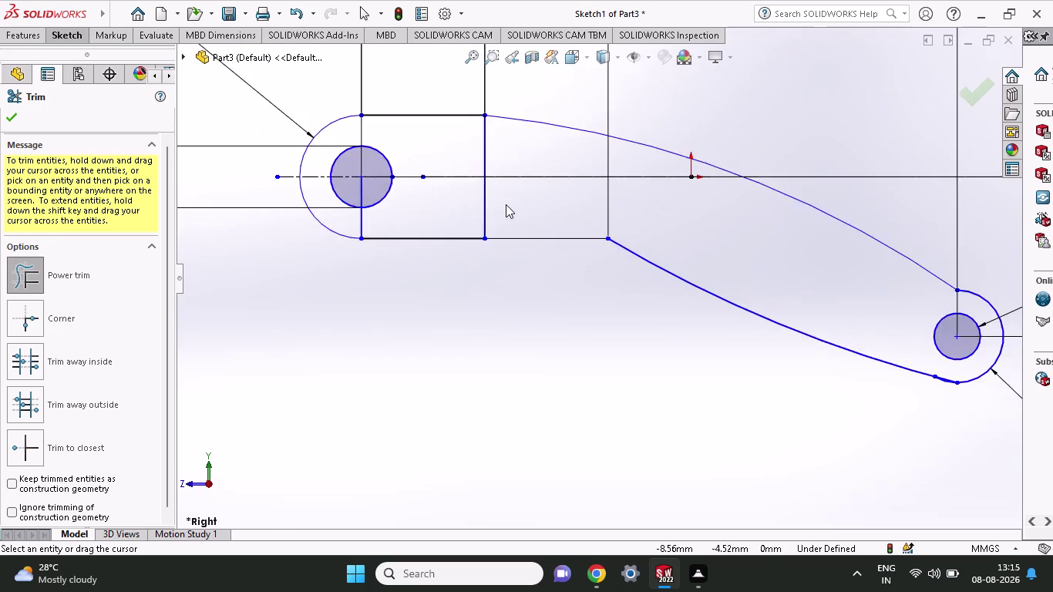
scroll(up, 3)
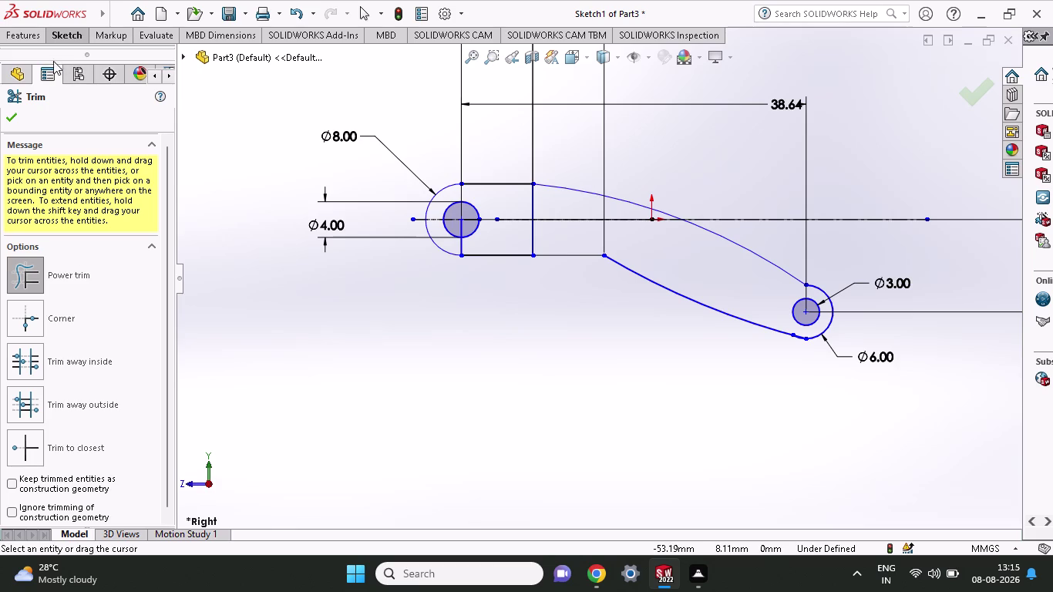
click(41, 43)
click(38, 70)
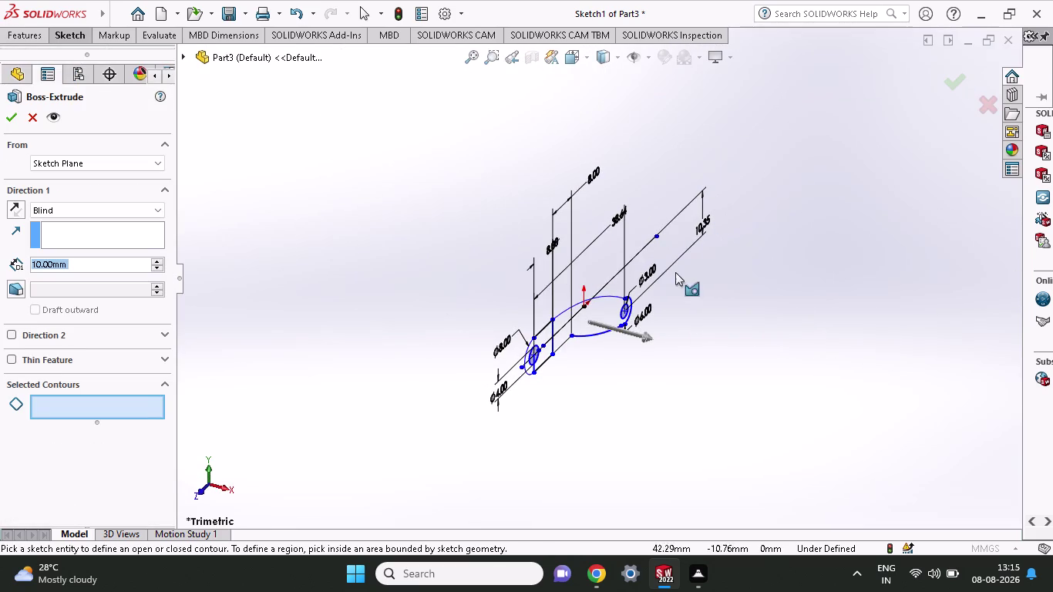
Select both sketch regions and preview the extrusion, dragging its depth out in both directions.
click(549, 335)
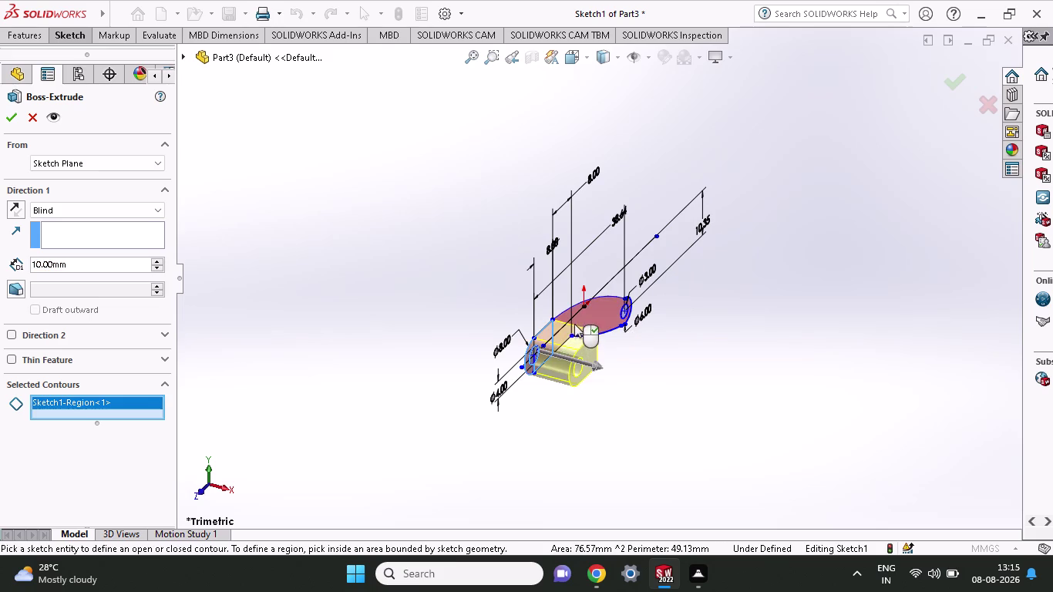
click(567, 321)
click(565, 318)
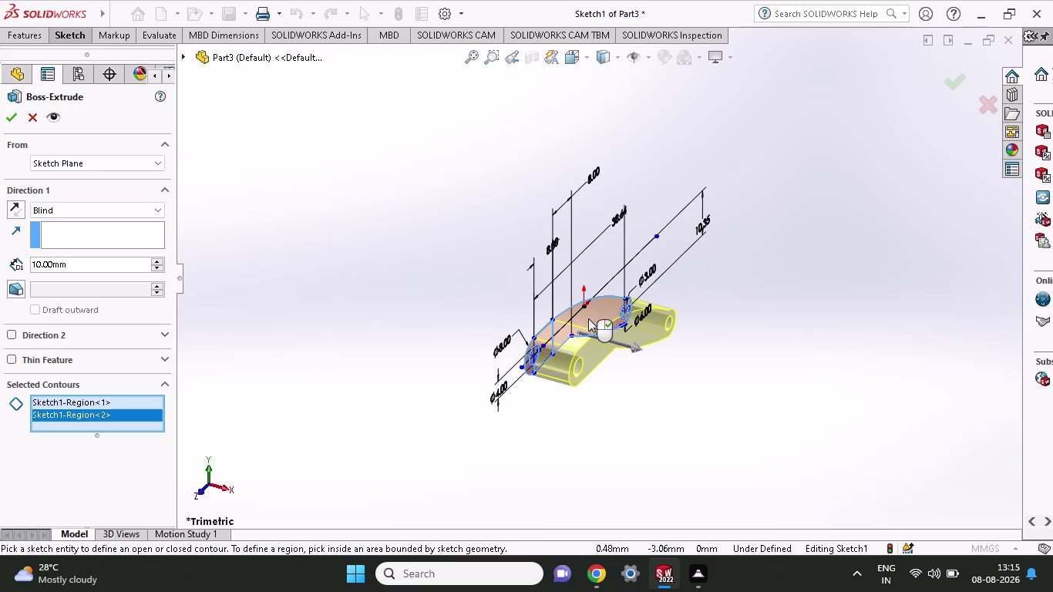
middle_drag(724, 349, 714, 385)
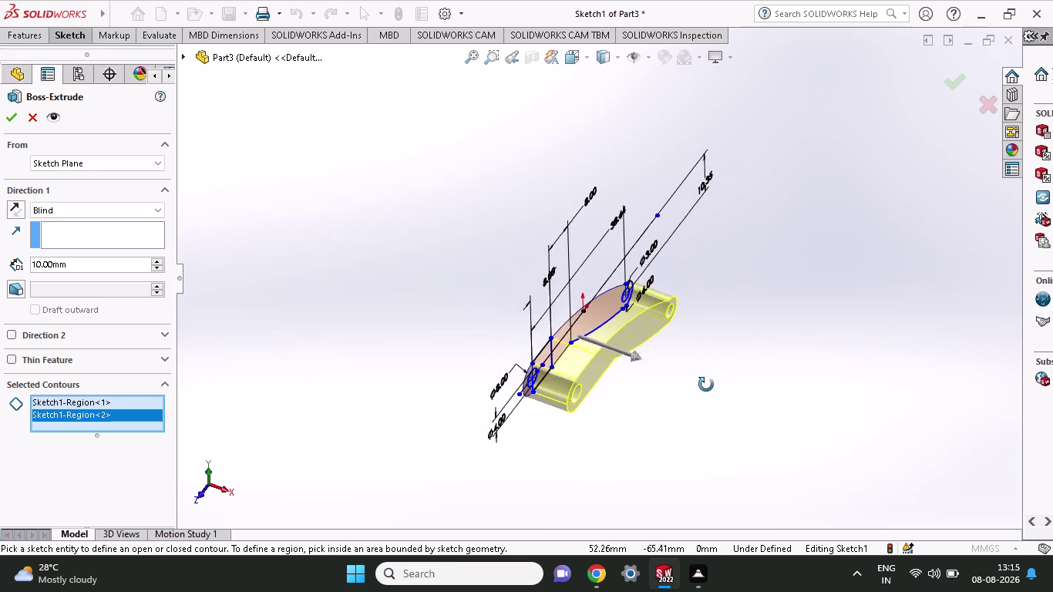
middle_drag(713, 385, 693, 404)
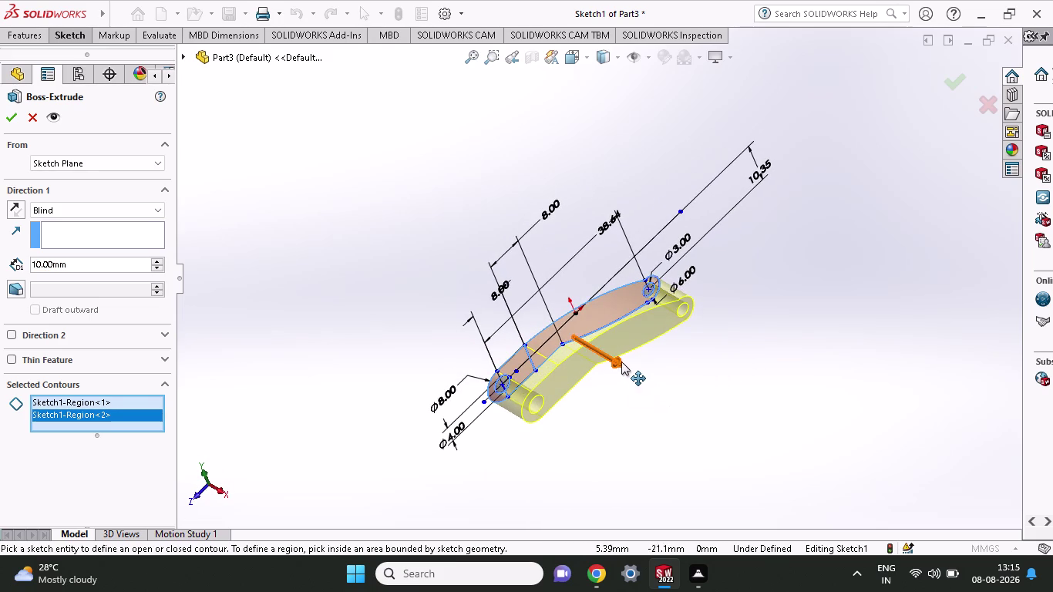
drag(621, 361, 407, 290)
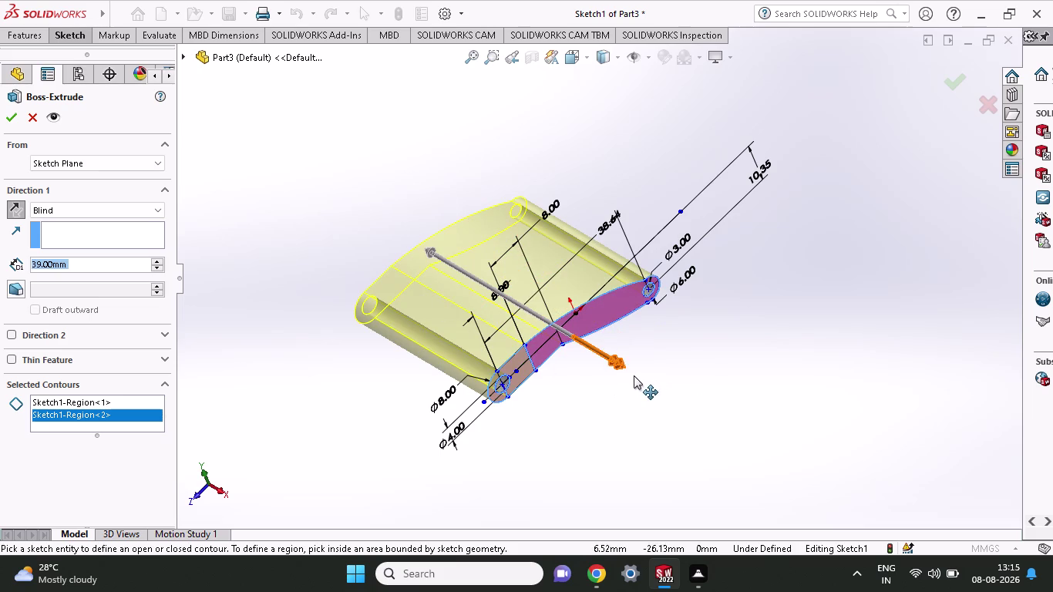
drag(616, 364, 702, 424)
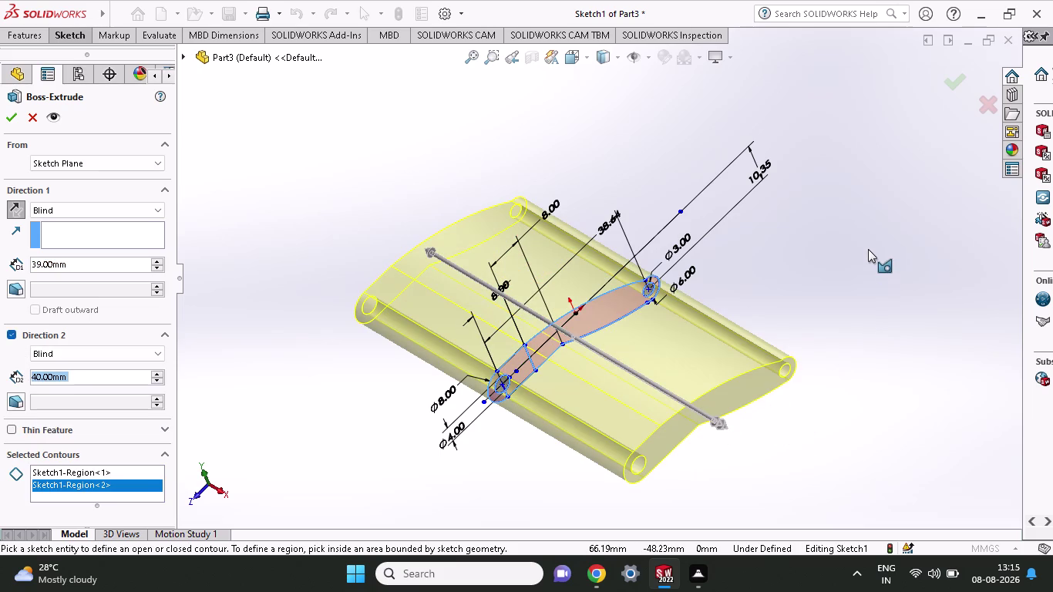
Try a Mid Plane end condition, return Direction 1 to Blind, and shorten Direction 2.
click(72, 214)
click(69, 271)
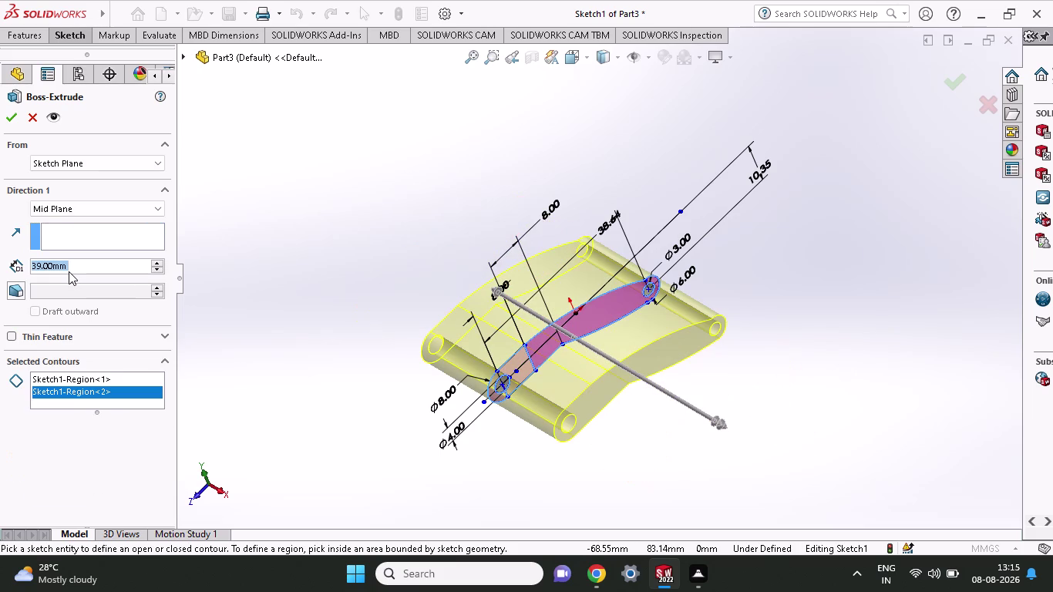
click(69, 212)
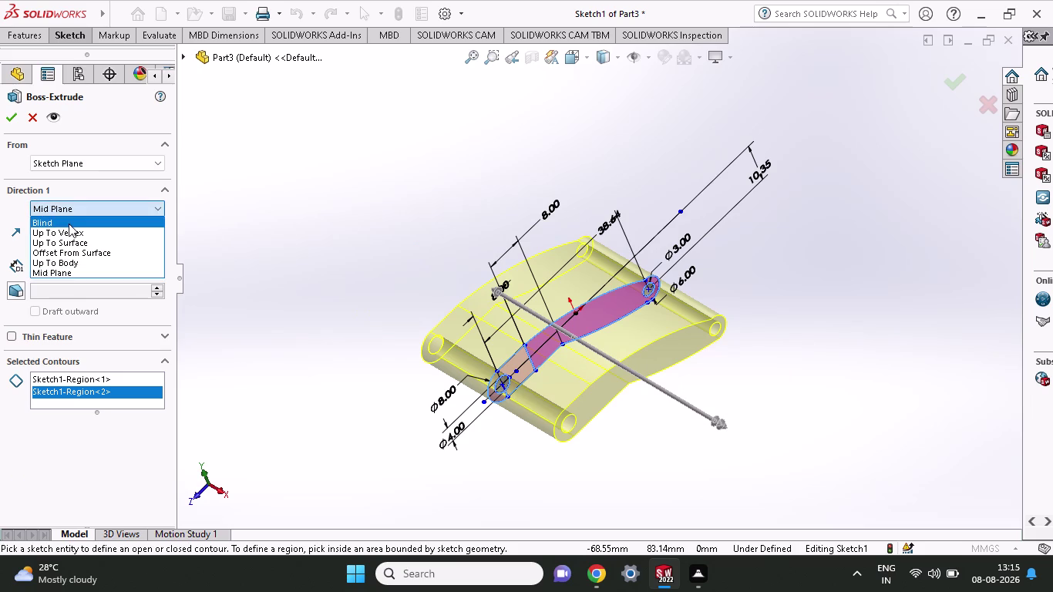
click(69, 223)
drag(724, 425, 692, 412)
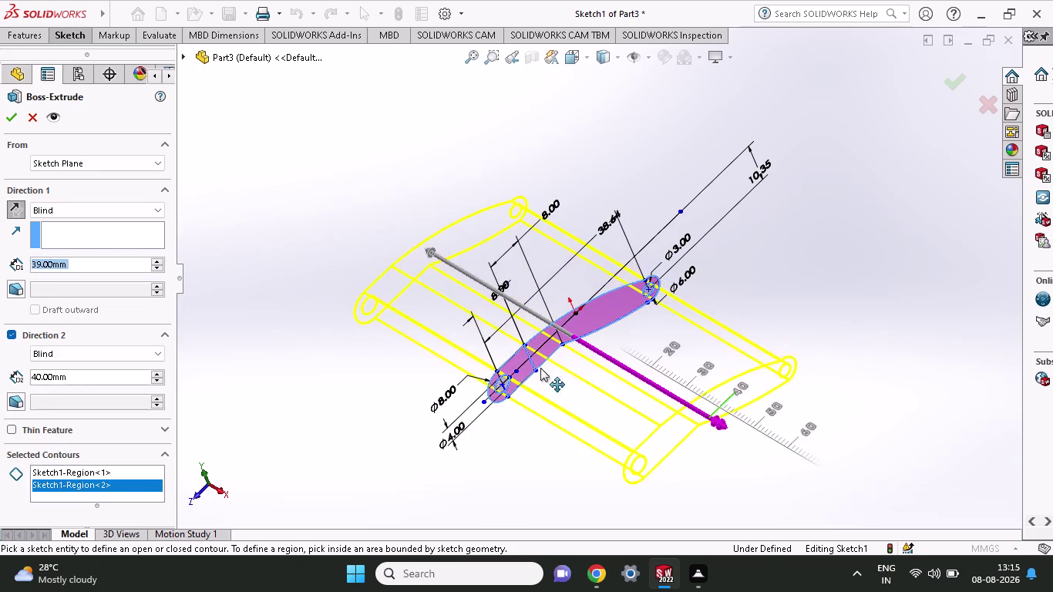
drag(691, 413, 418, 322)
drag(718, 423, 532, 313)
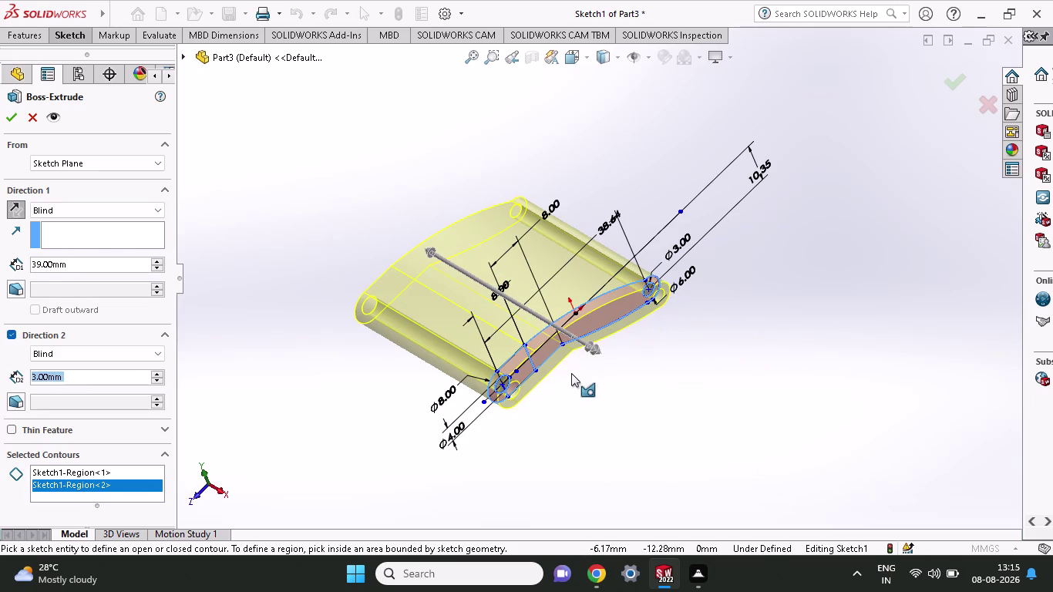
drag(591, 347, 538, 316)
Turn off Direction 2, set the Blind depth to 5 mm, and confirm the extrusion.
click(11, 335)
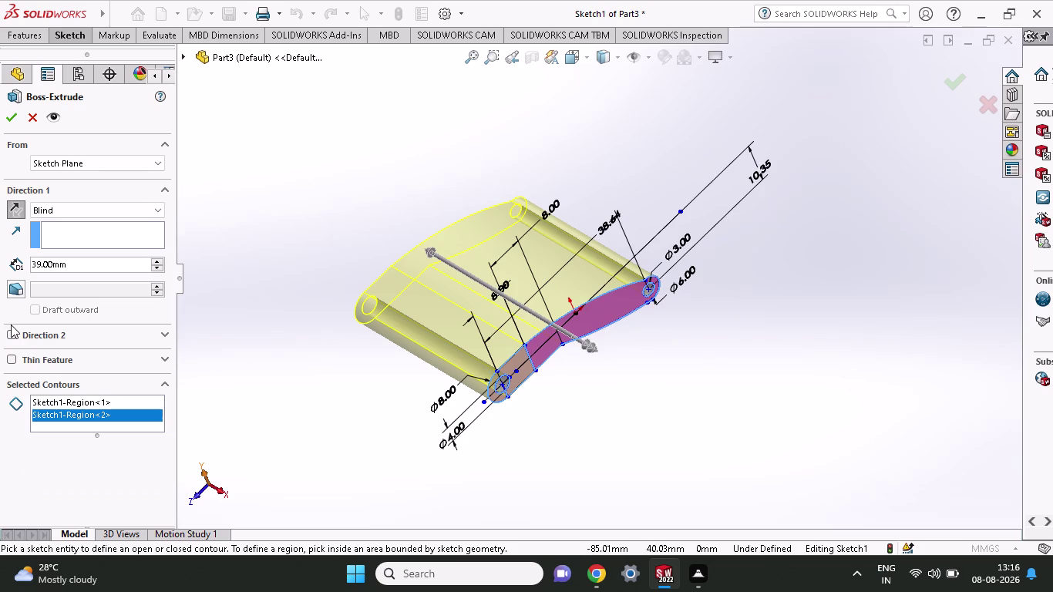
drag(77, 268, 73, 268)
drag(73, 268, 0, 277)
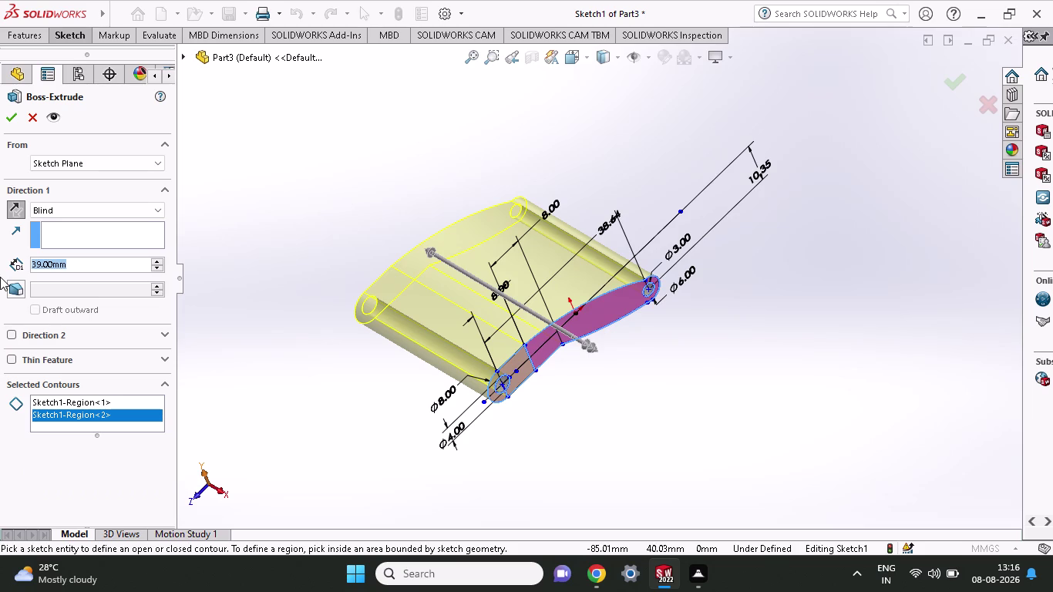
key(5)
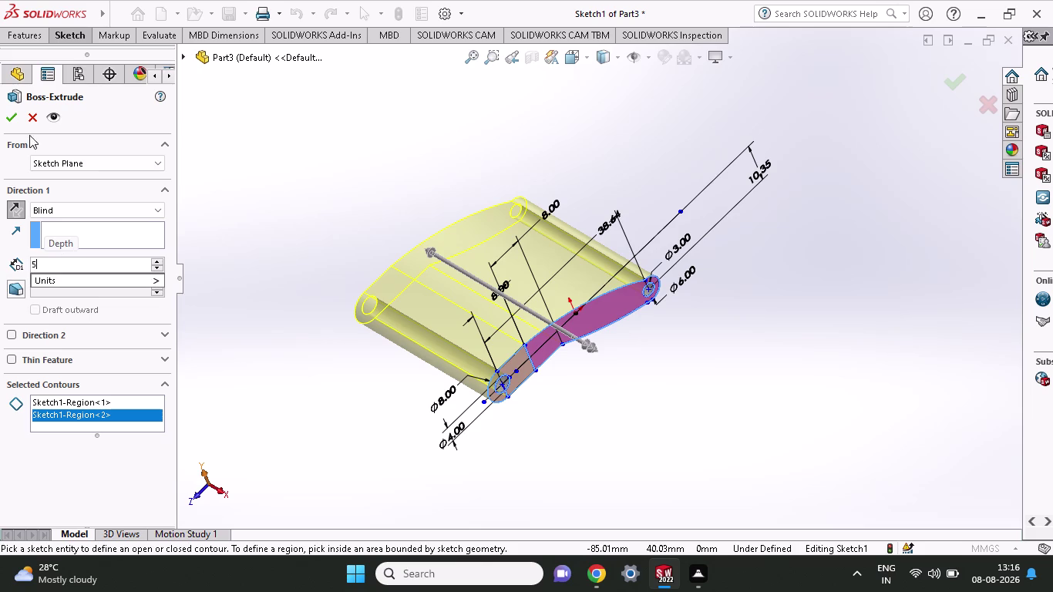
click(11, 114)
click(11, 115)
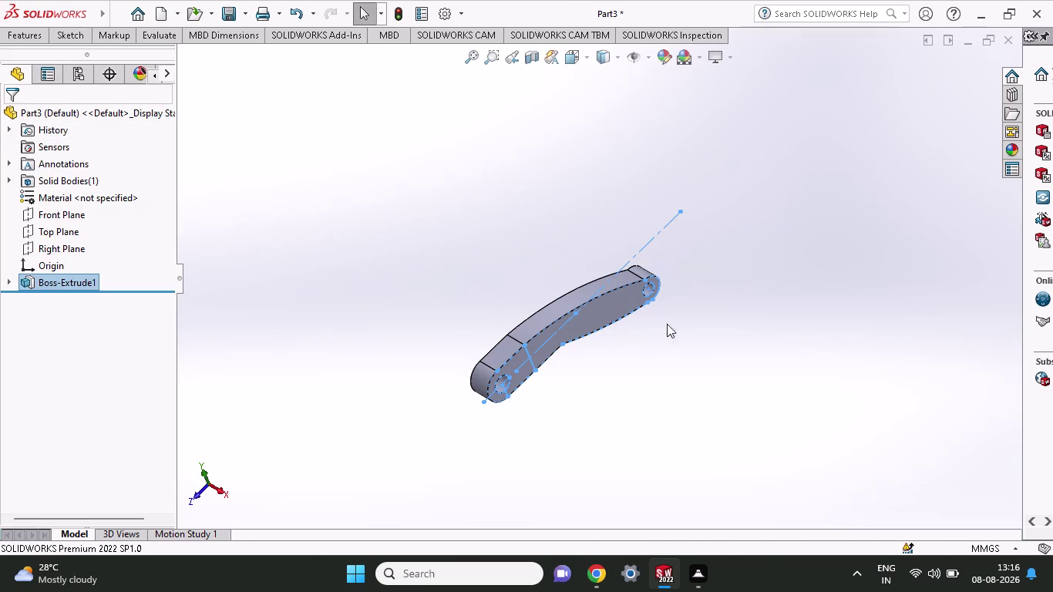
Orbit the 5 mm link, then open a new sketch on Top Plane from the FeatureManager tree.
middle_drag(598, 356, 559, 295)
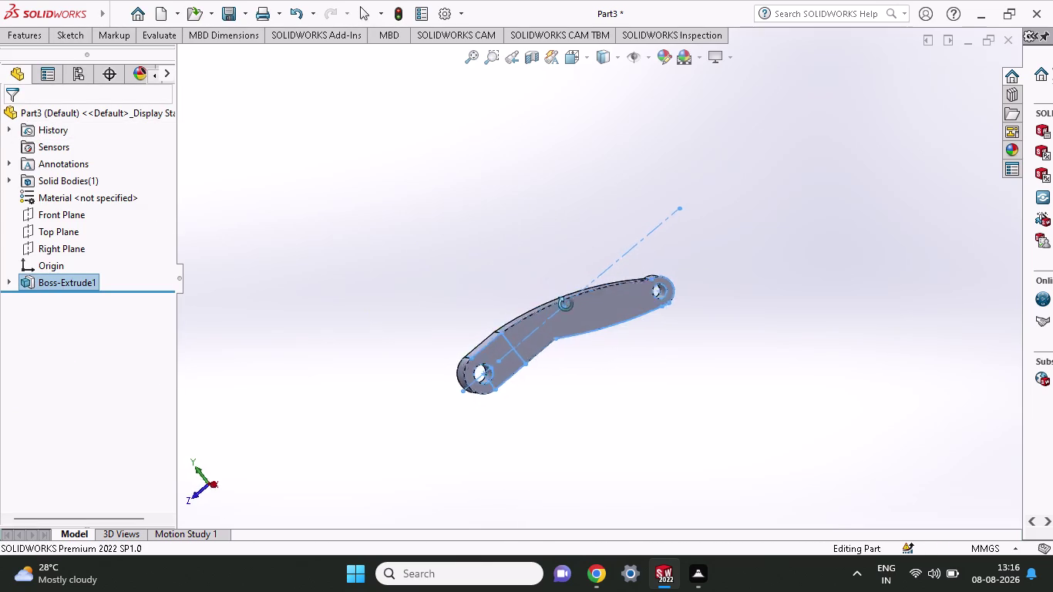
middle_drag(558, 295, 572, 360)
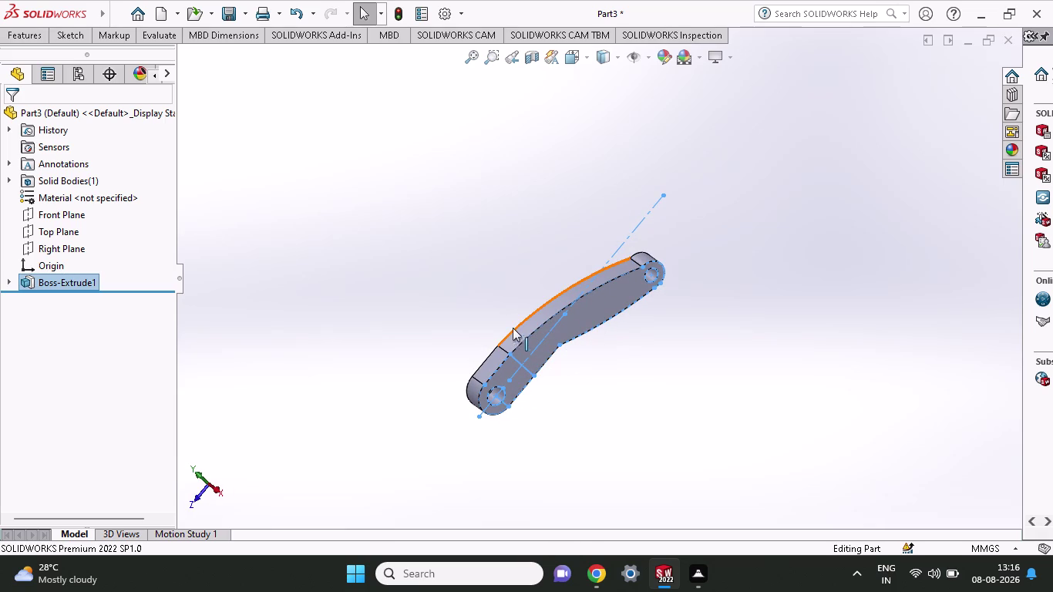
right_click(48, 224)
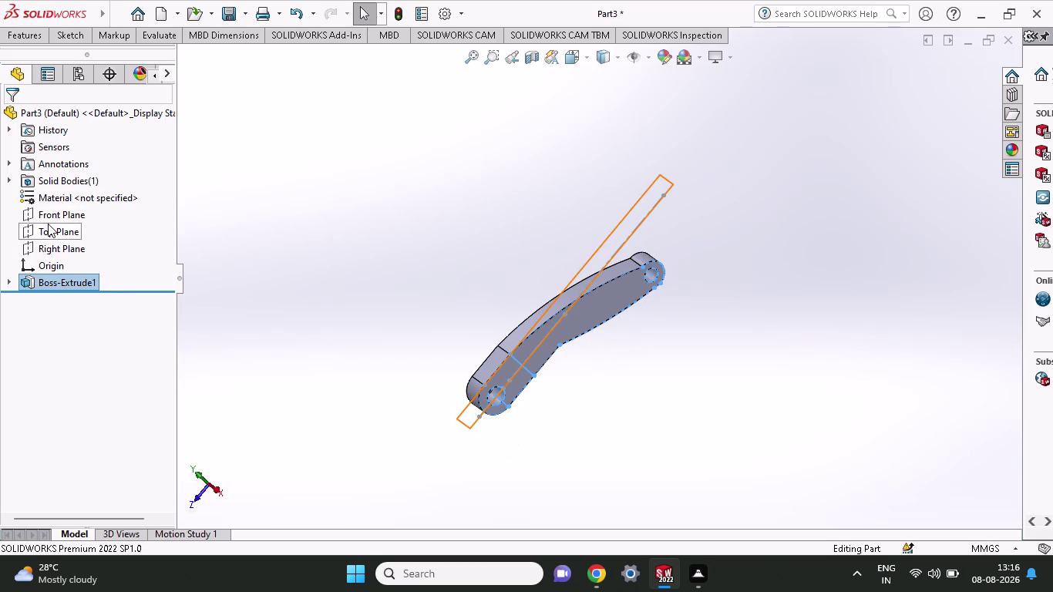
click(53, 210)
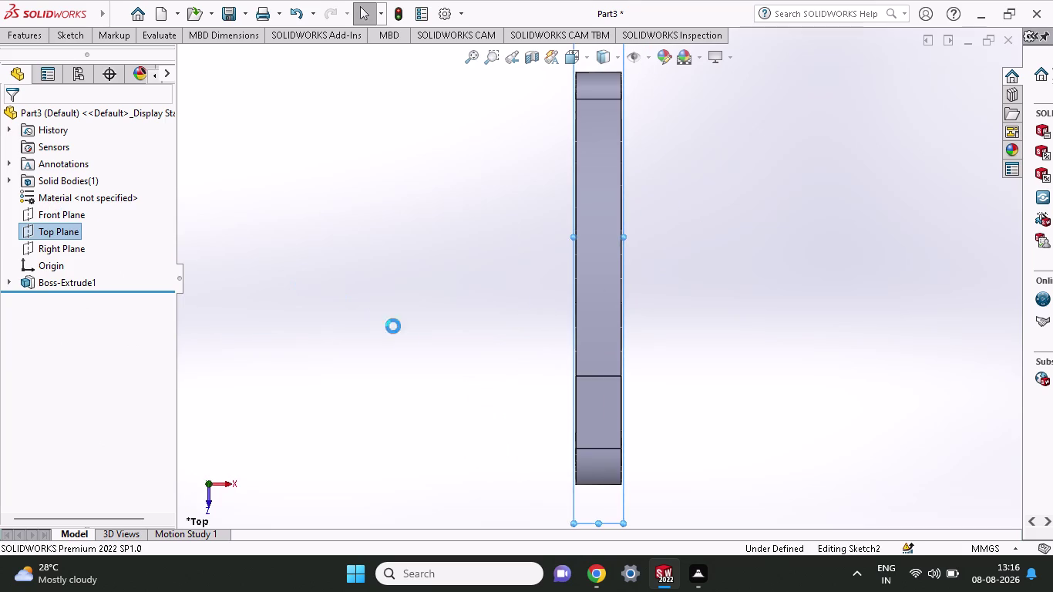
scroll(up, 3)
scroll(up, 3)
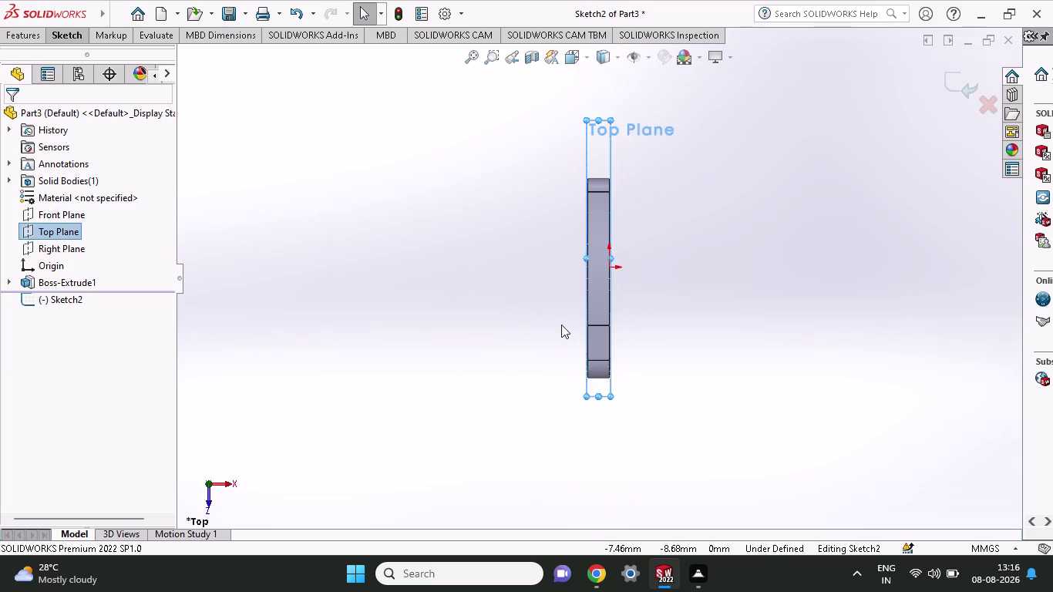
scroll(down, 3)
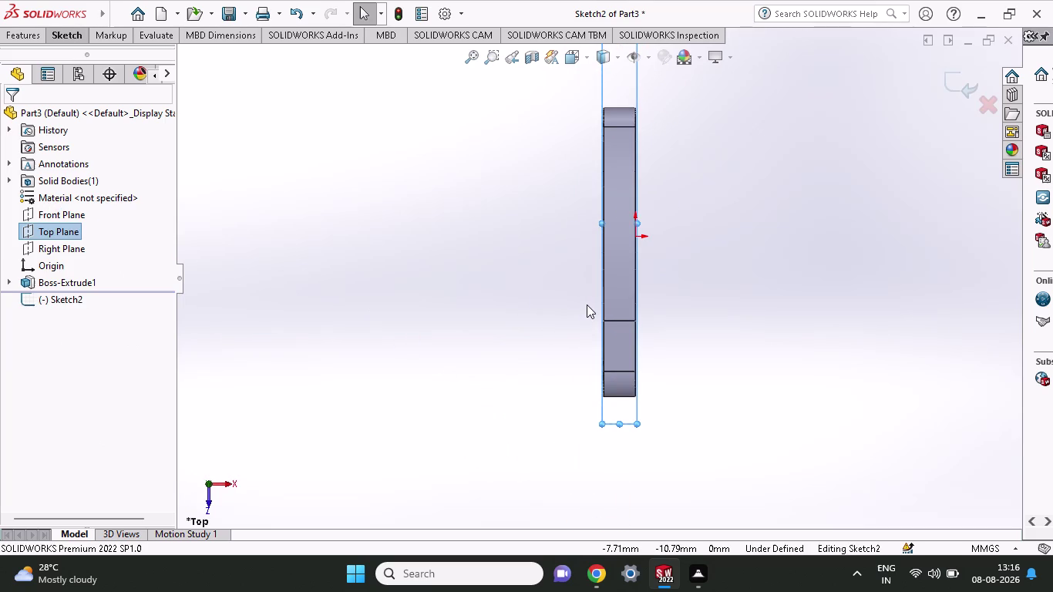